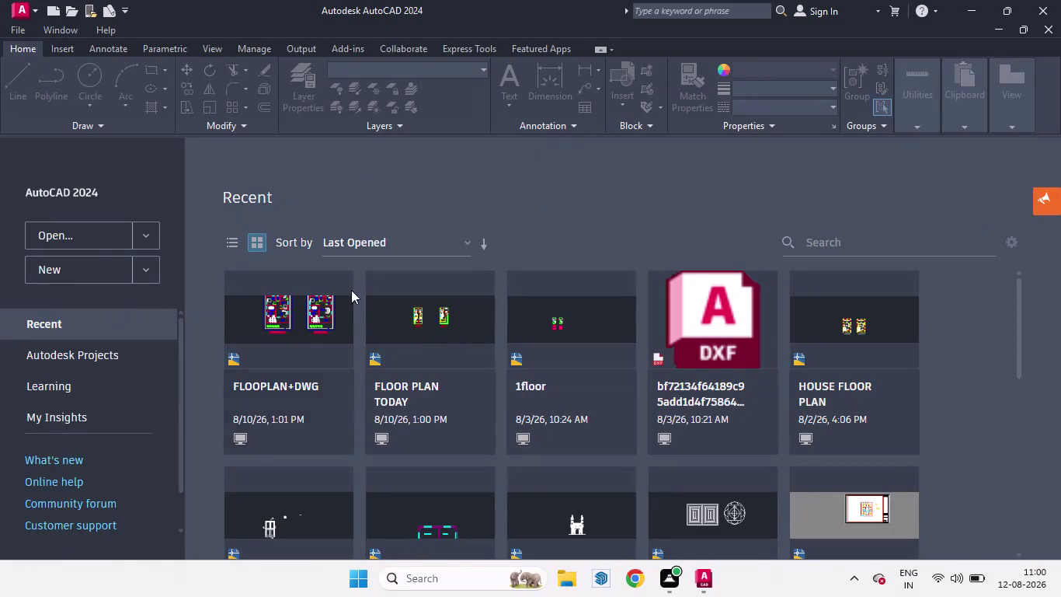
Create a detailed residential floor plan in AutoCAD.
Create a new blank drawing, Drawing1, from the AutoCAD start page.
click(98, 272)
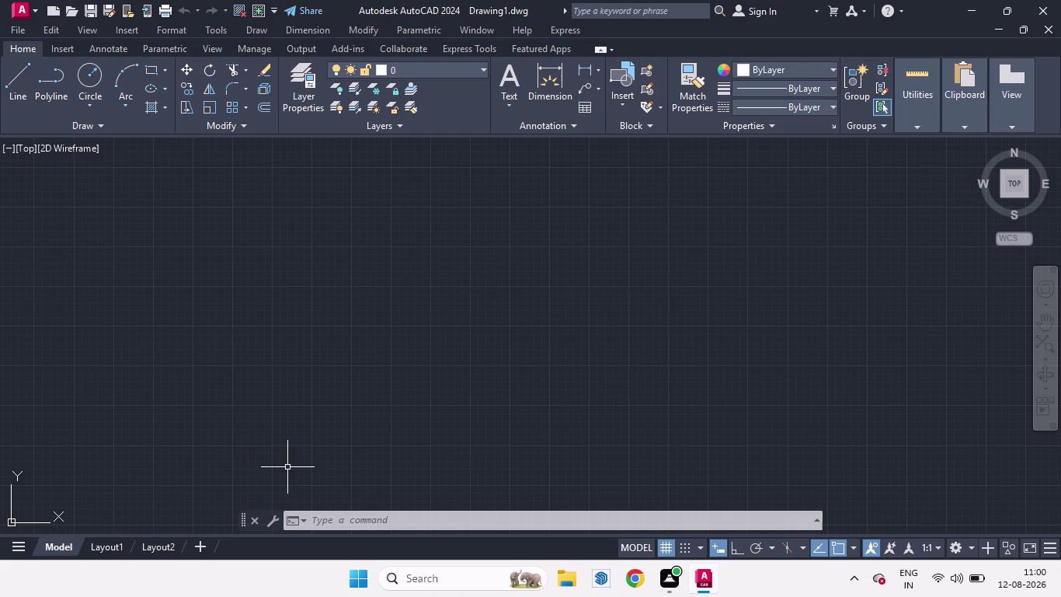
Open the Layer Properties Manager from the Home tab's Layers panel.
key(x)
key(BackSpace)
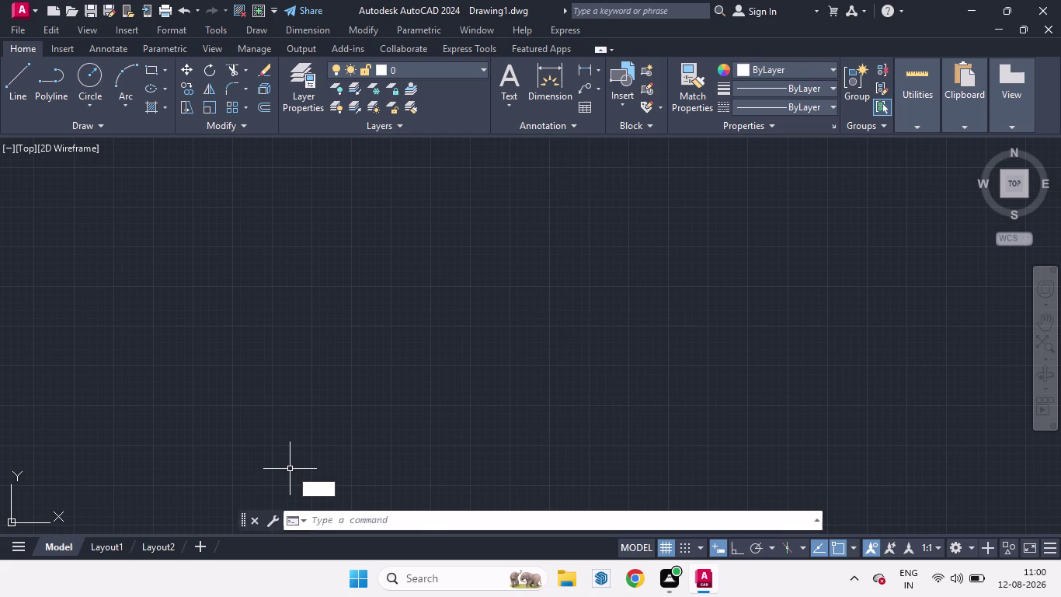
click(315, 80)
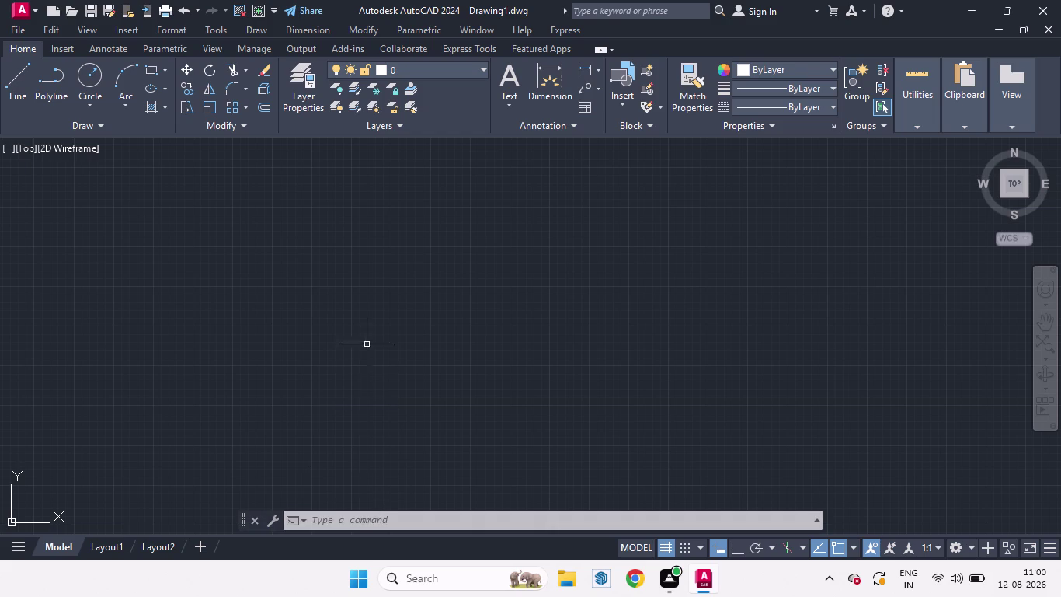
click(481, 67)
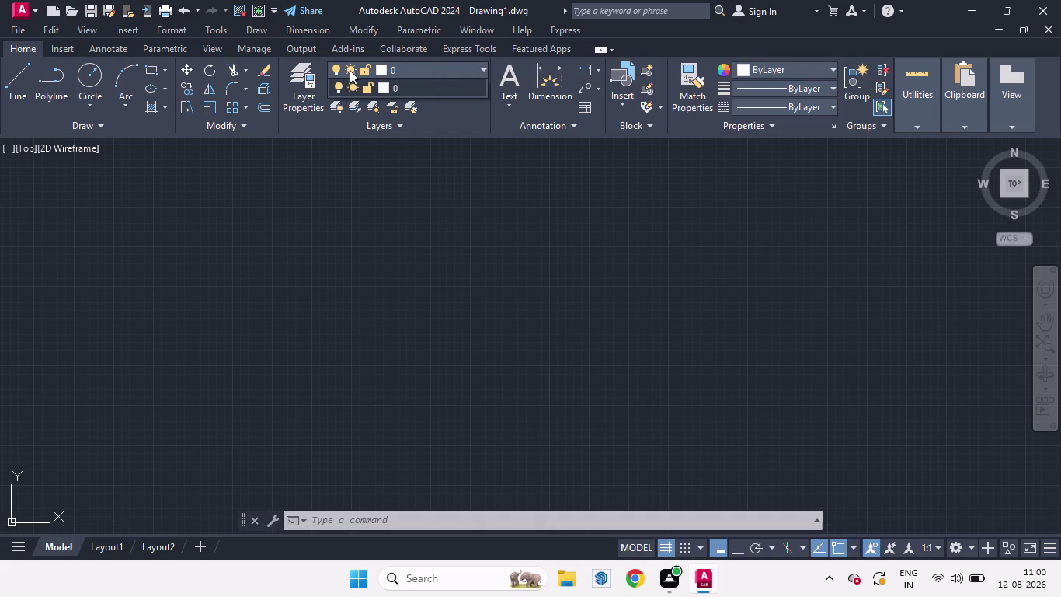
click(298, 72)
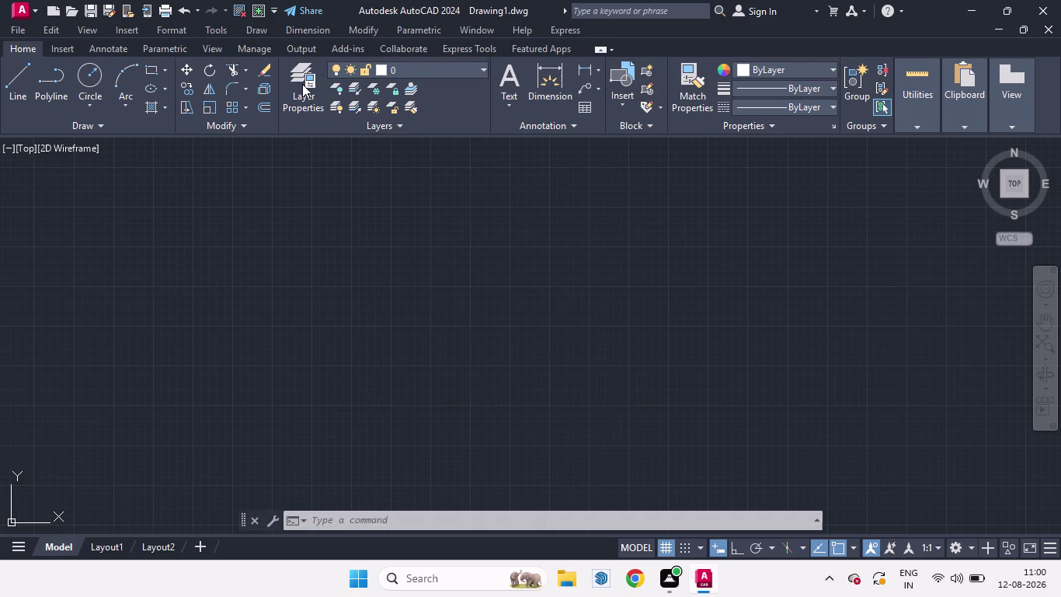
double_click(302, 79)
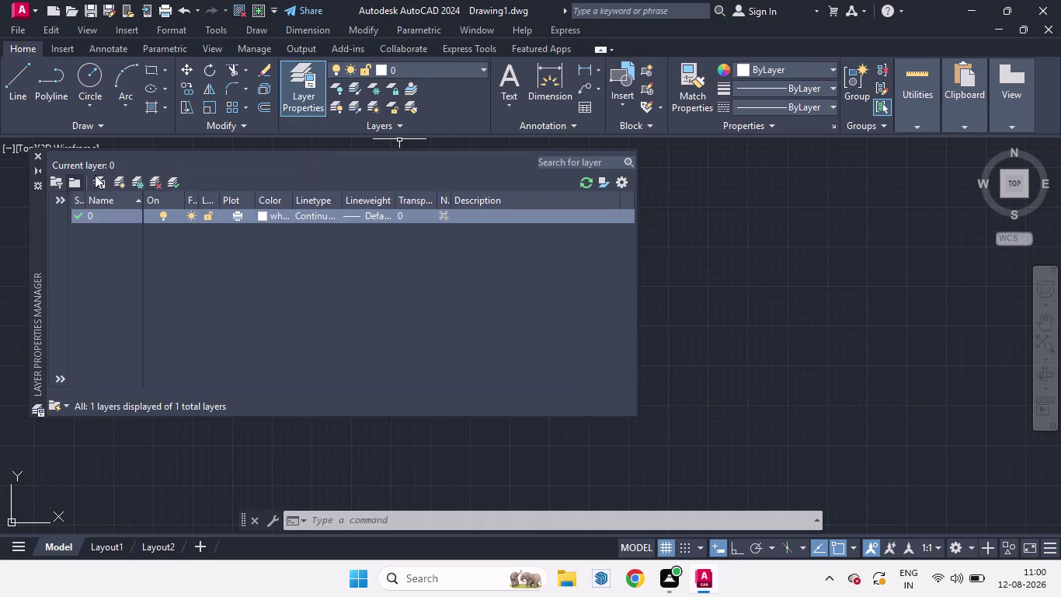
Add a layer named BED with colour 210, then add one more new layer.
click(123, 179)
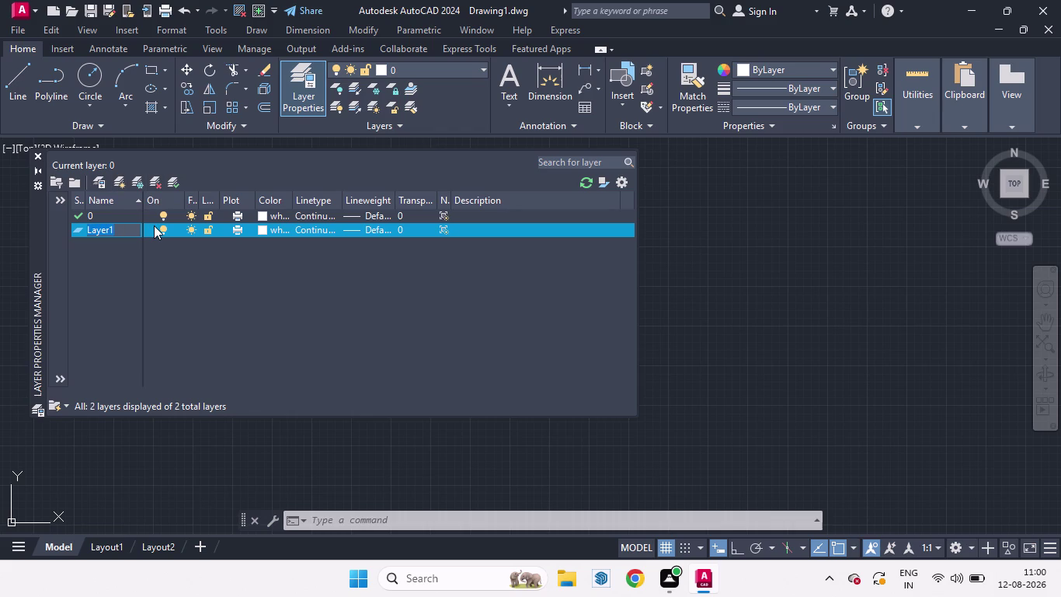
key(BackSpace)
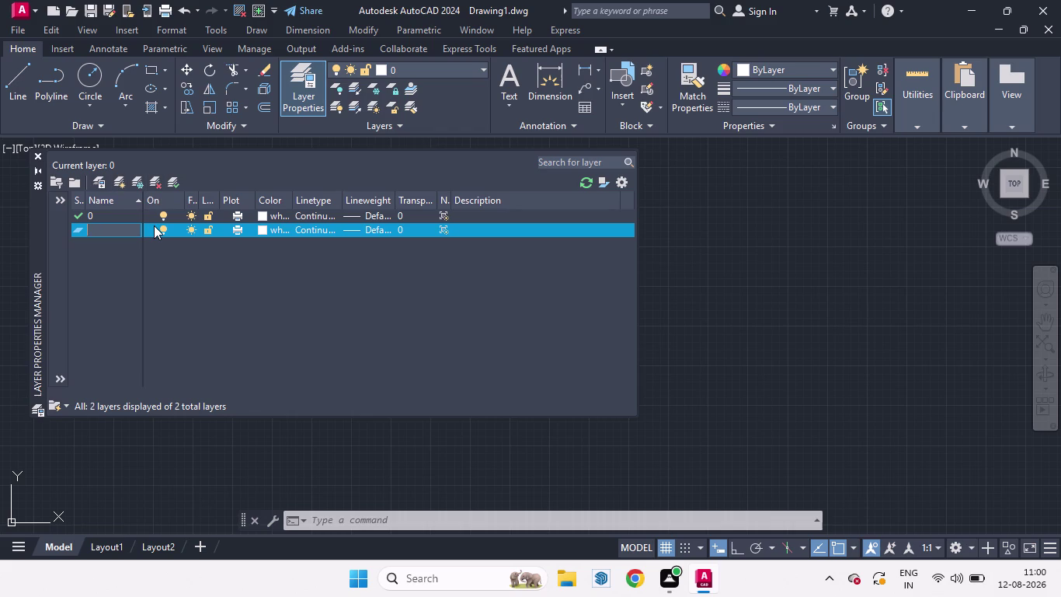
text(BE)
text(D)
key(comma)
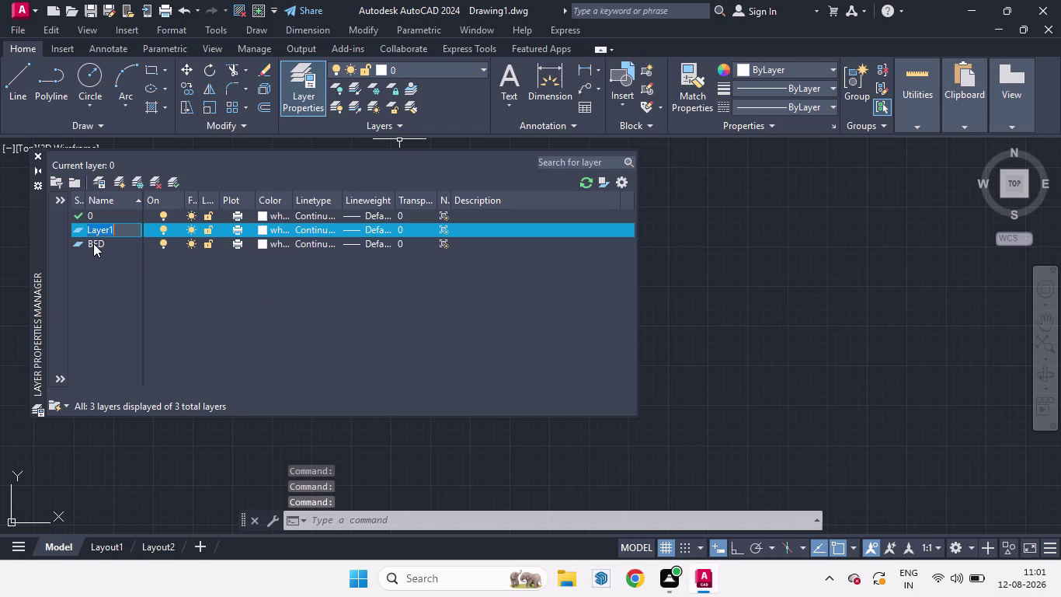
click(263, 242)
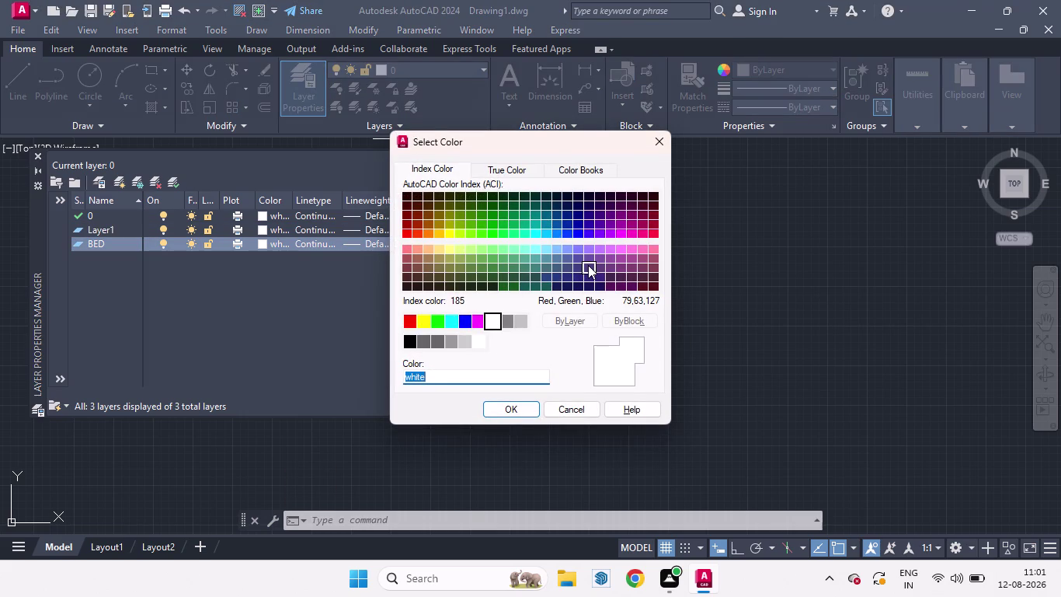
click(622, 233)
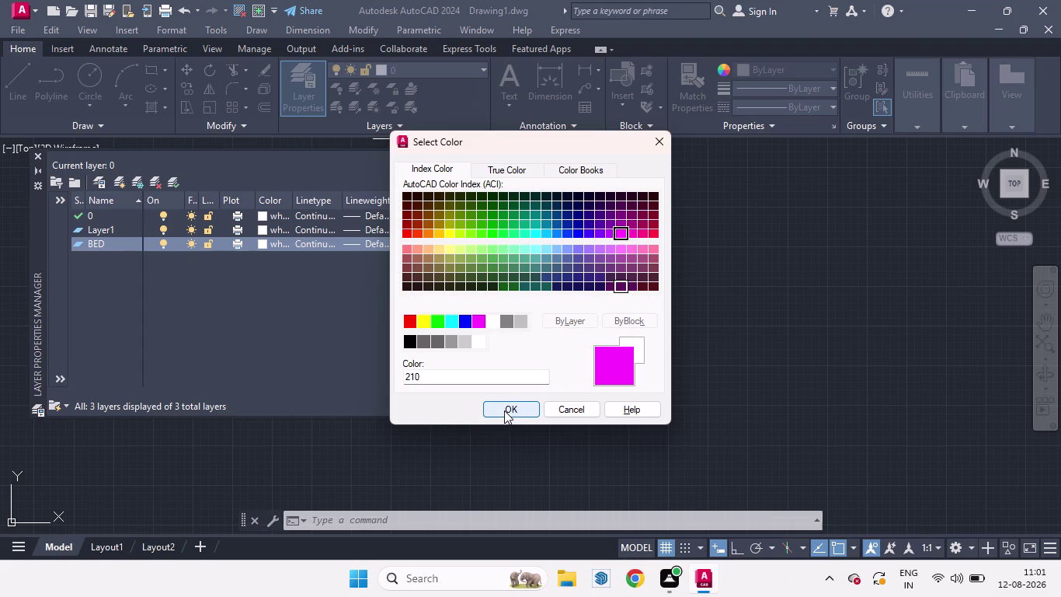
click(505, 410)
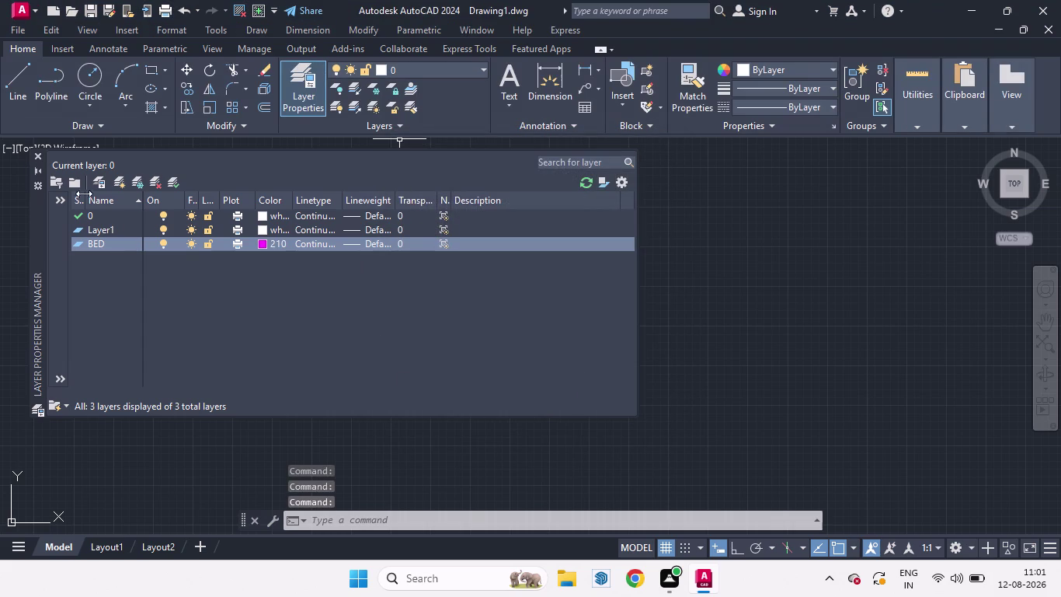
click(125, 183)
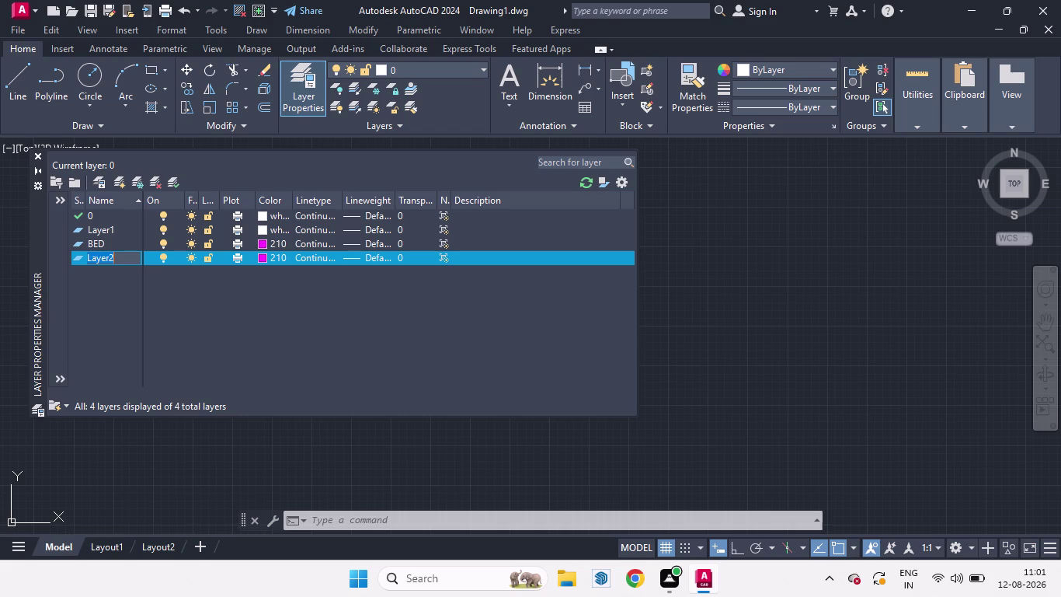
Rename the newest layer to WALLS and give it colour 21.
key(BackSpace)
text(WA)
text(L)
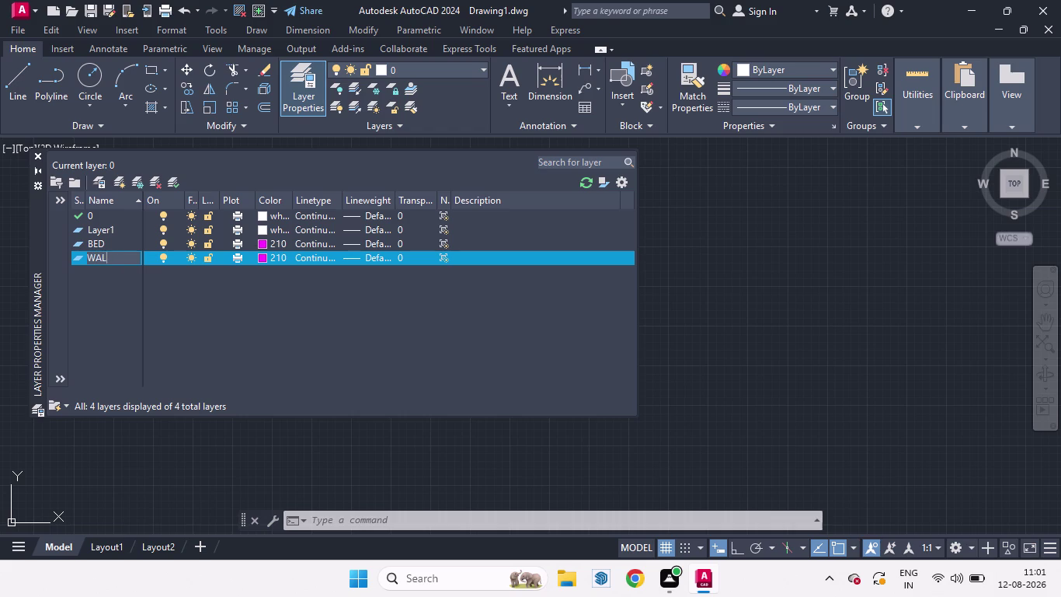
text(L)
key(s)
click(260, 256)
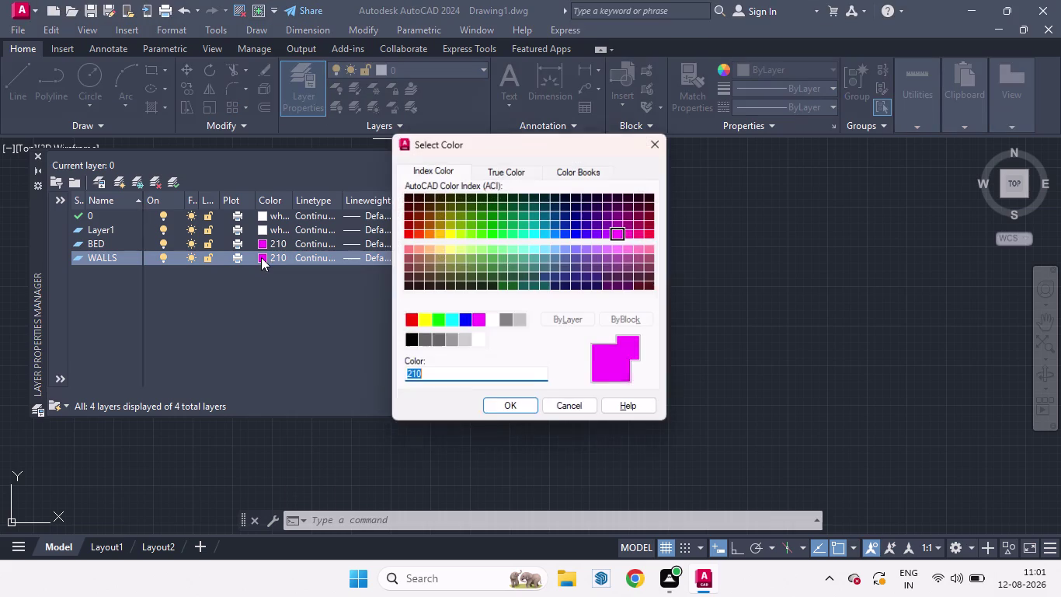
click(418, 246)
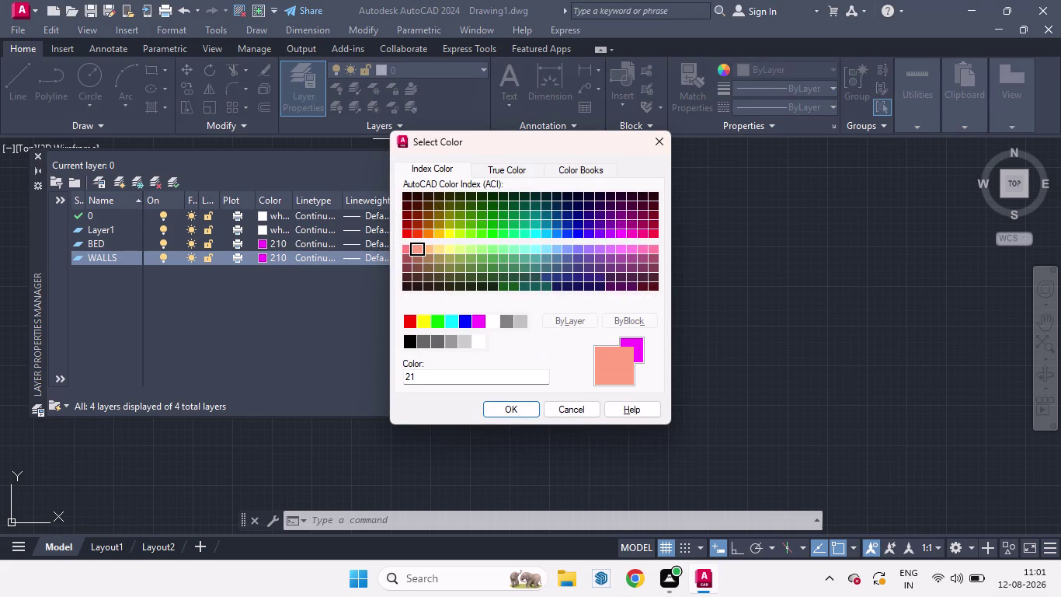
click(509, 407)
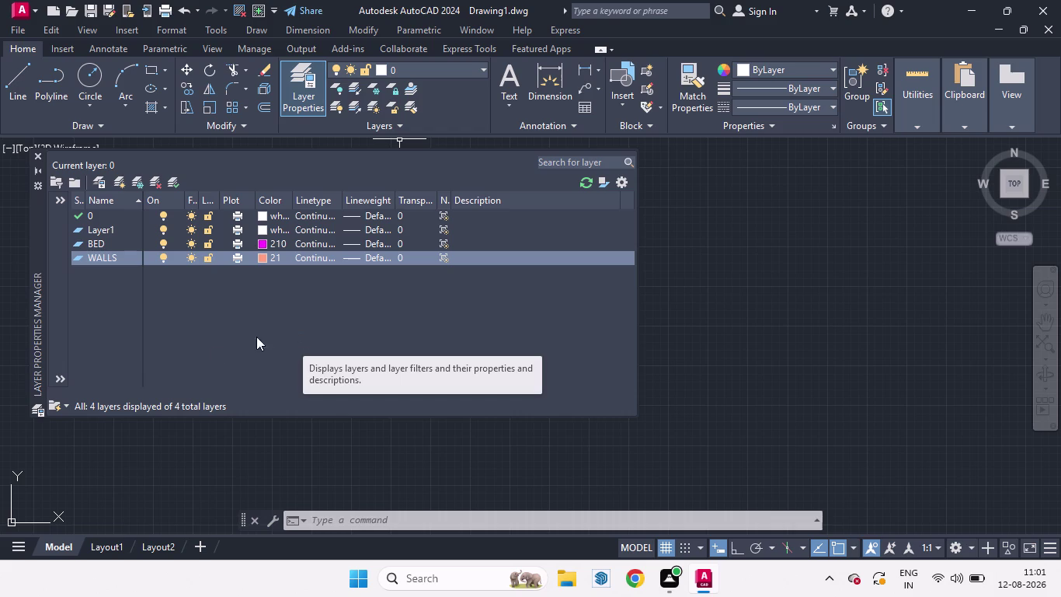
Close the layer manager and make WALLS the current layer.
click(34, 155)
click(487, 72)
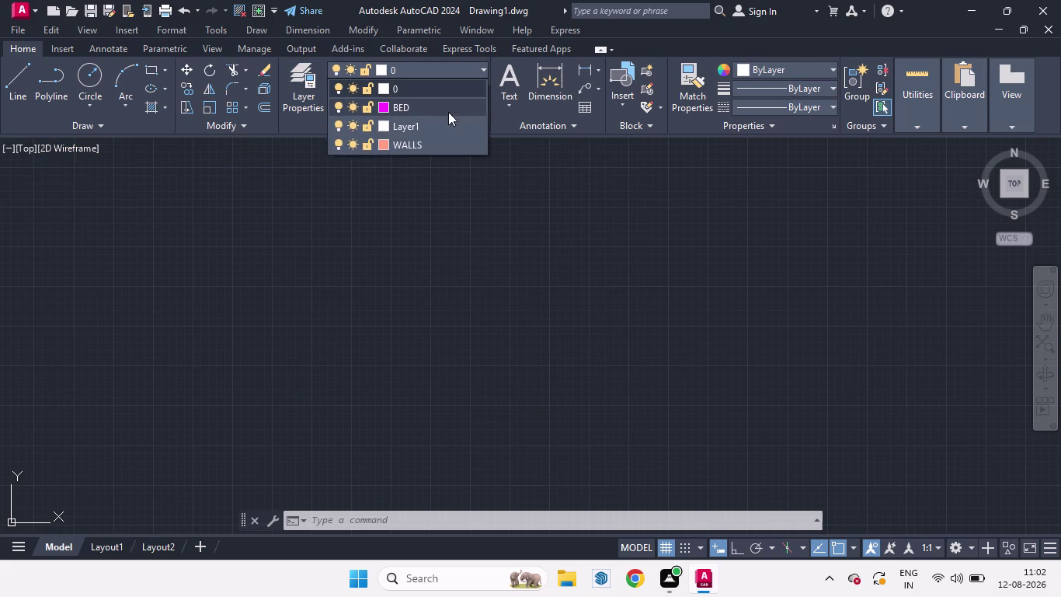
click(392, 147)
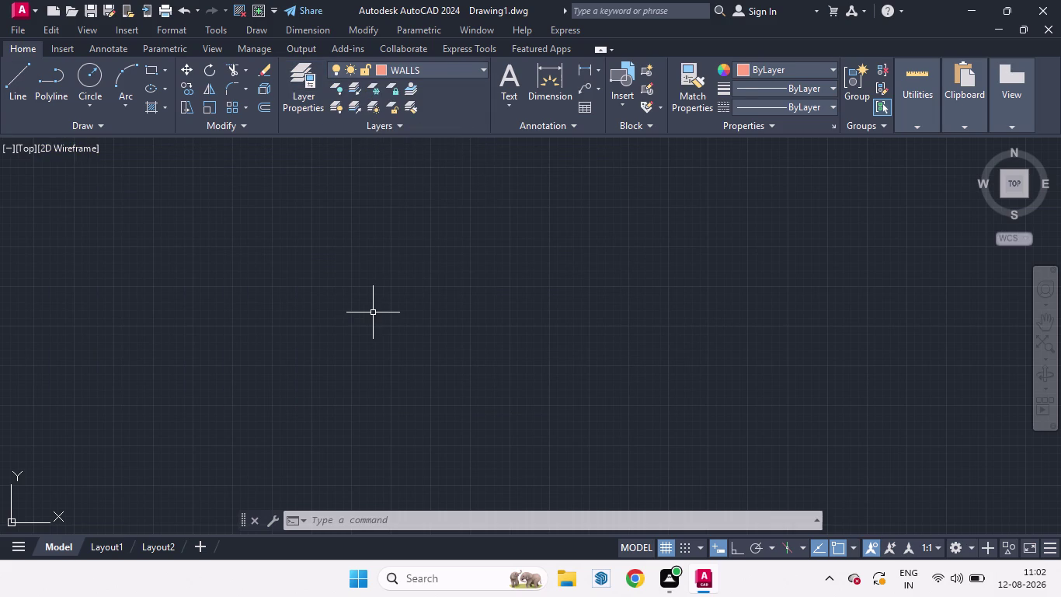
Draw a vertical construction line with XL.
text(XL)
key(Return)
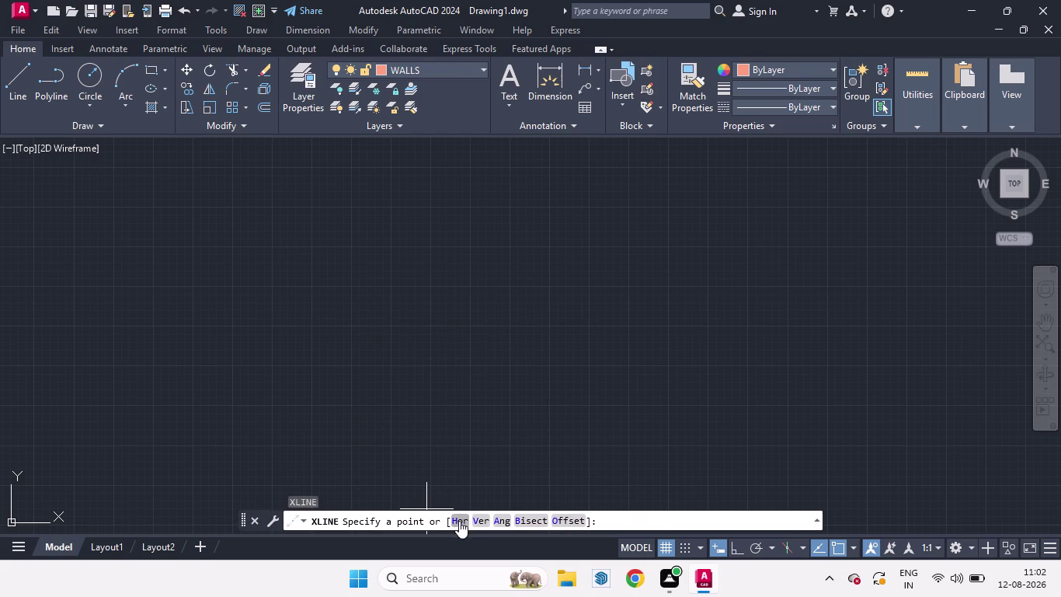
click(472, 519)
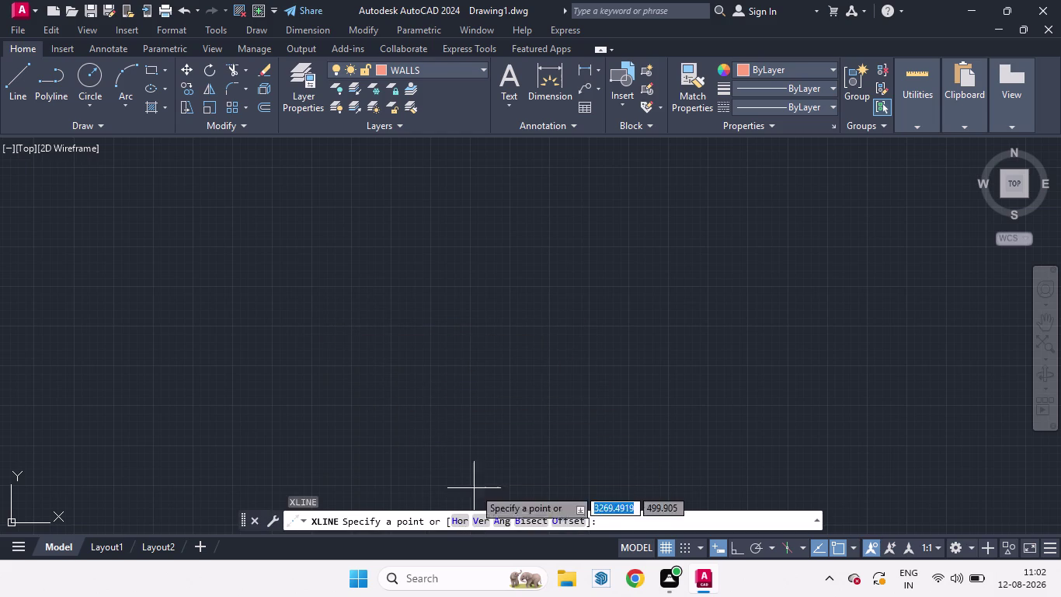
click(481, 522)
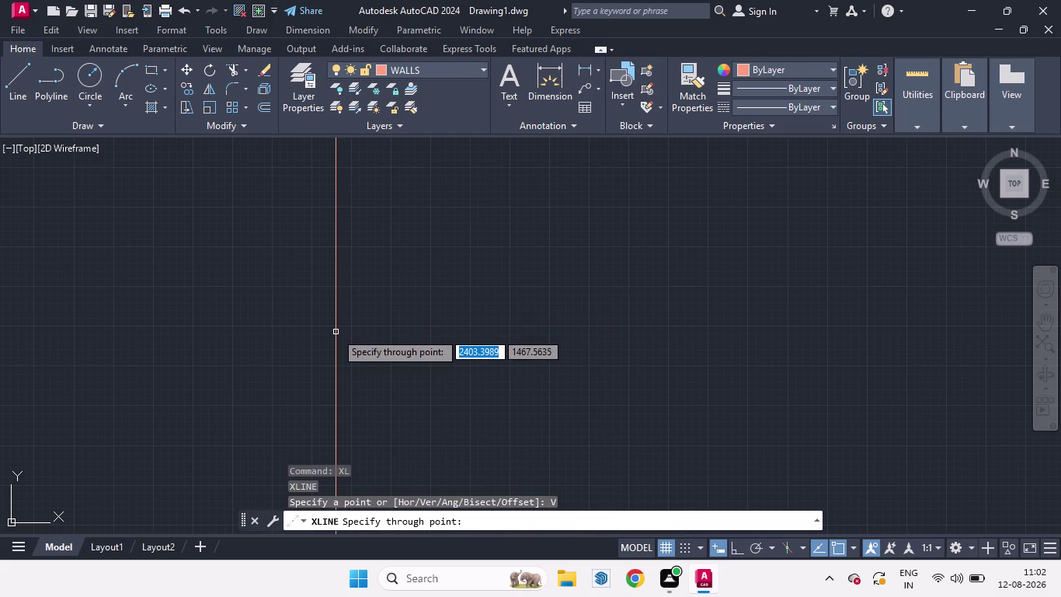
click(331, 311)
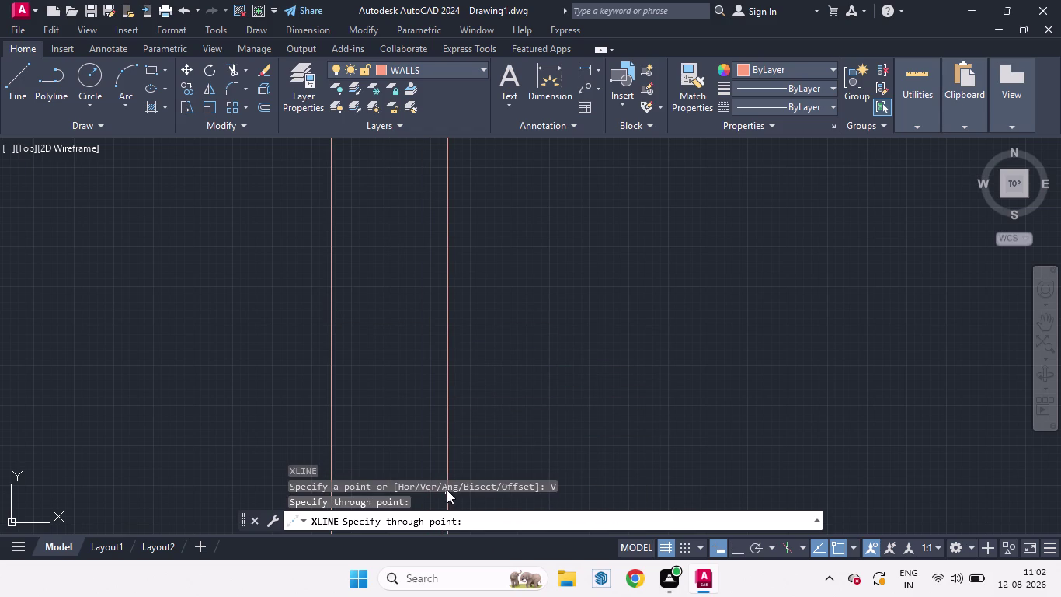
key(space)
Draw a horizontal construction line near the top, crossing the vertical one.
key(space)
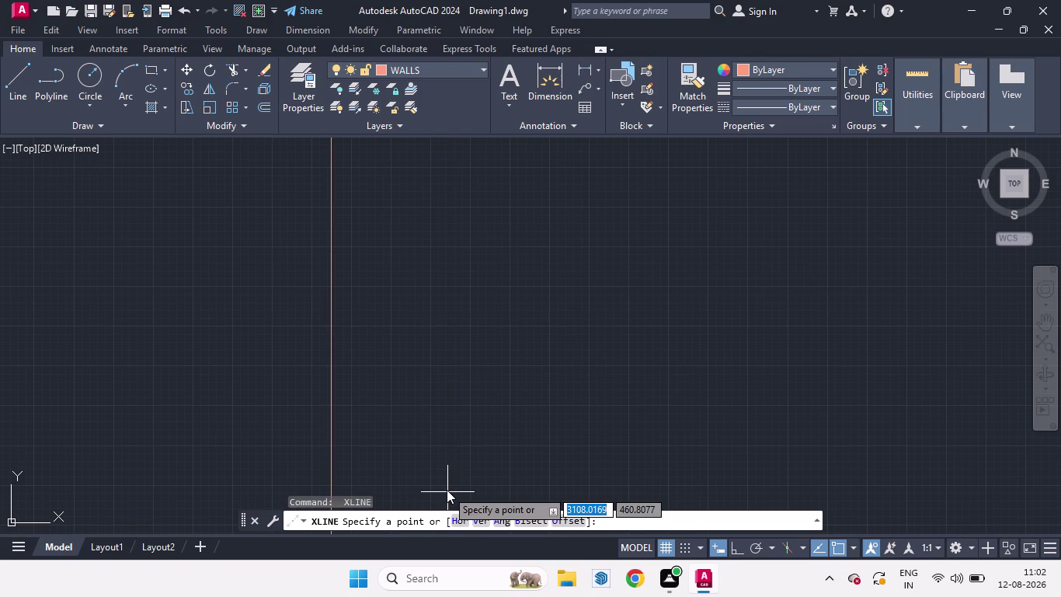
click(463, 520)
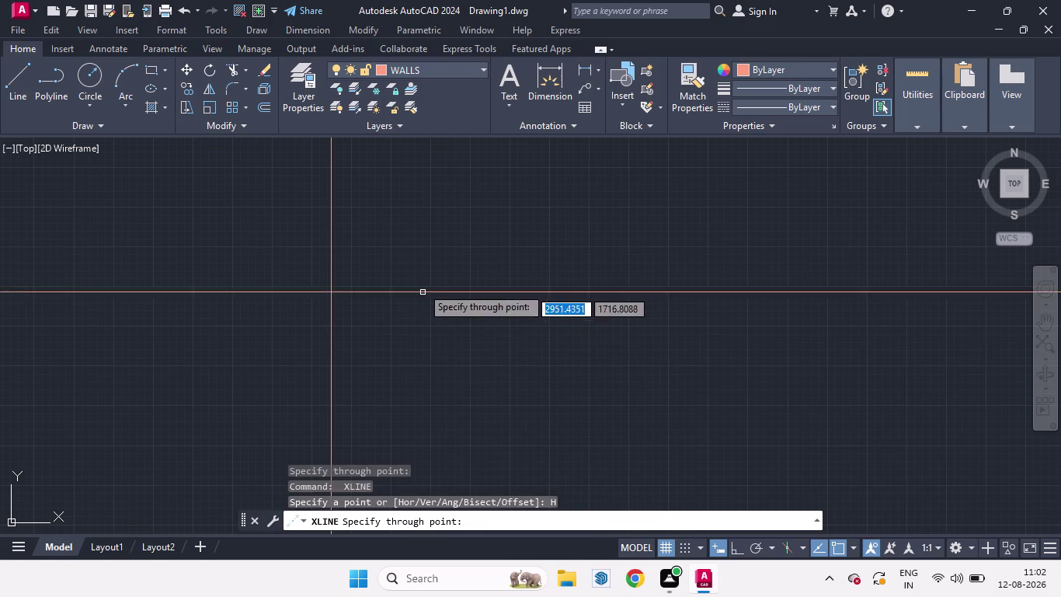
click(401, 182)
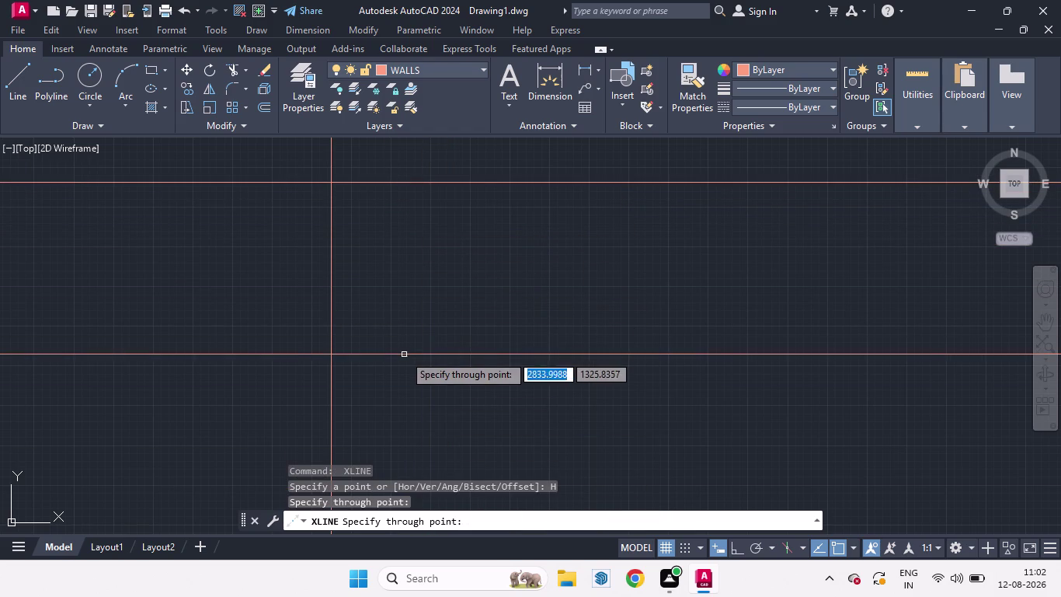
key(space)
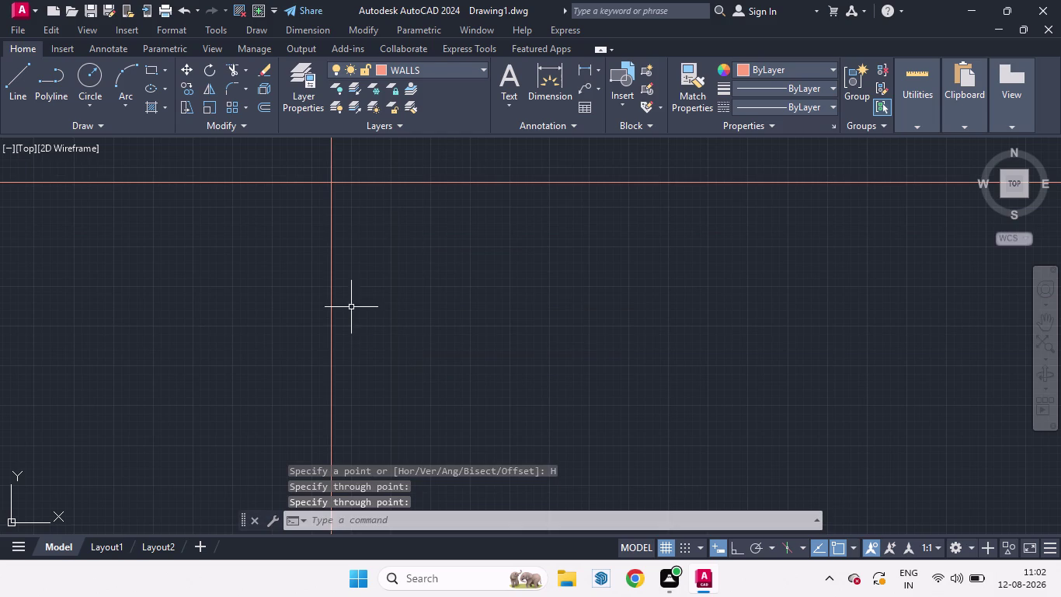
text(TR)
key(Return)
Trim the construction line ends to leave a single top-left corner.
key(Return)
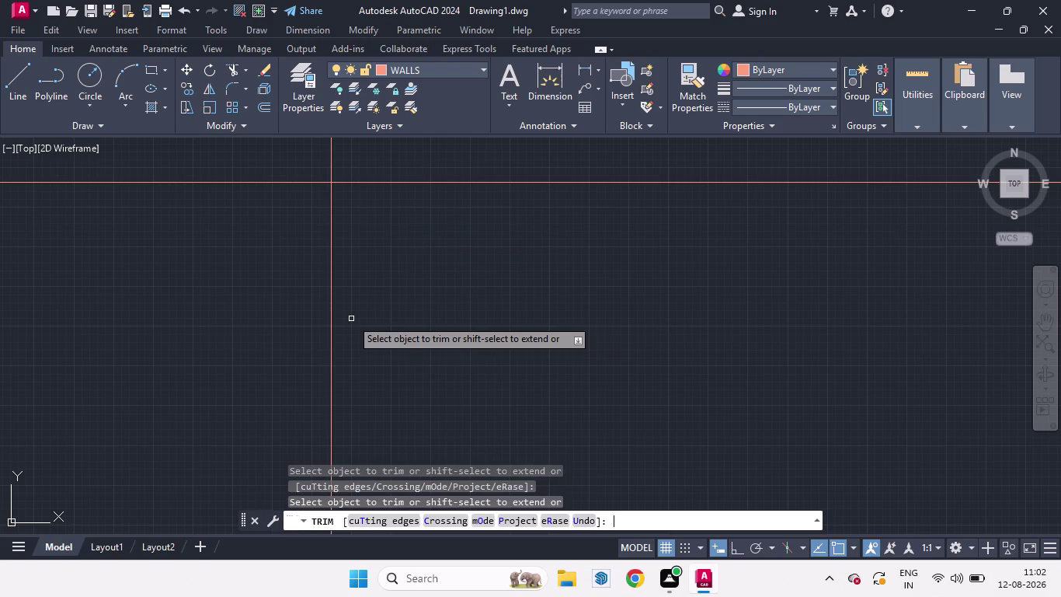
drag(352, 146, 254, 255)
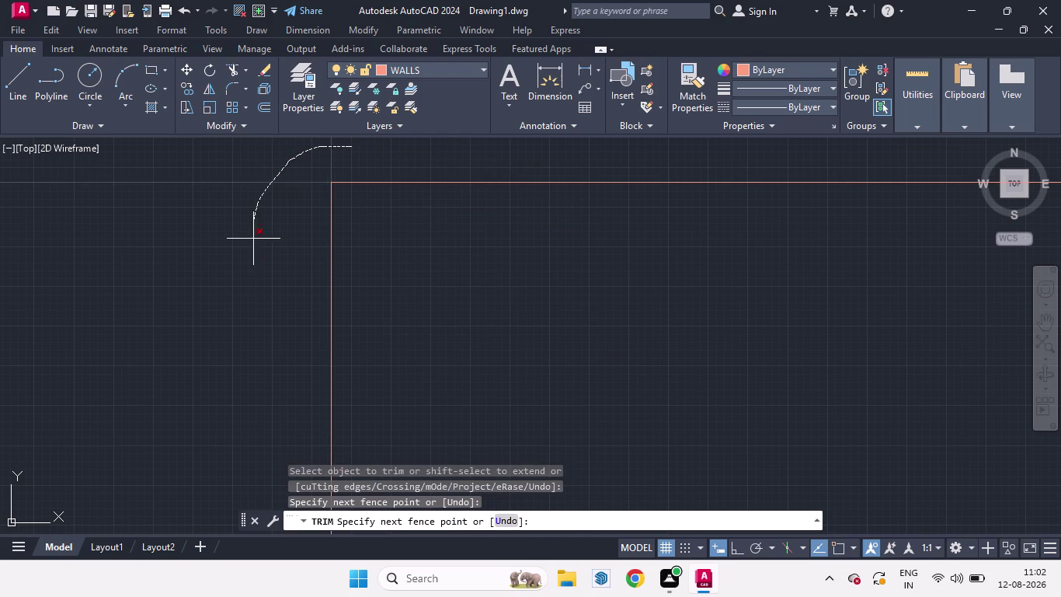
drag(253, 256, 257, 271)
key(space)
Cancel a 9-unit offset and open the Drawing Units dialog with UN.
key(o)
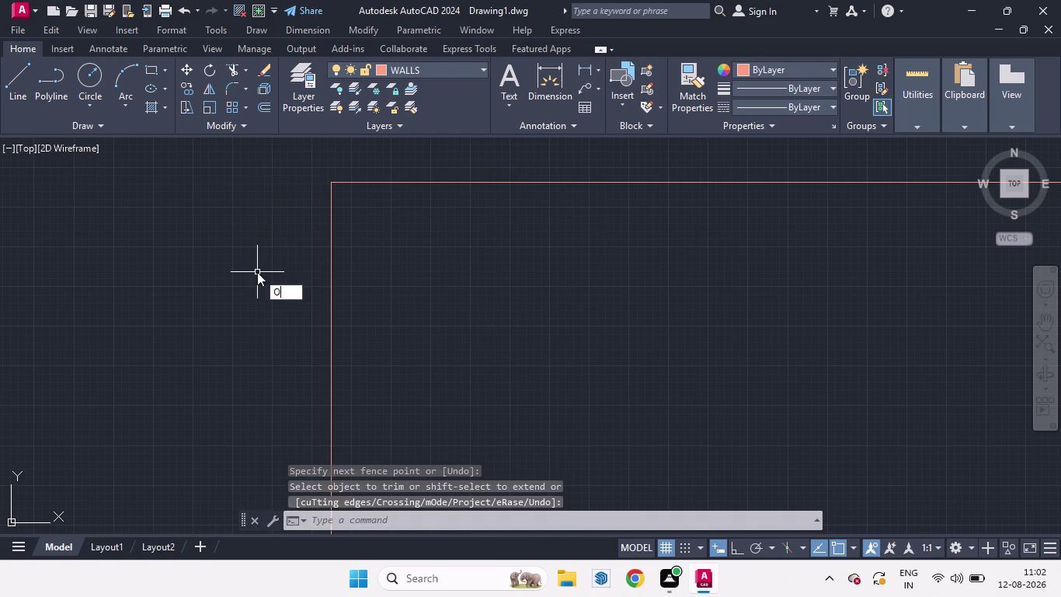
key(Return)
key(9)
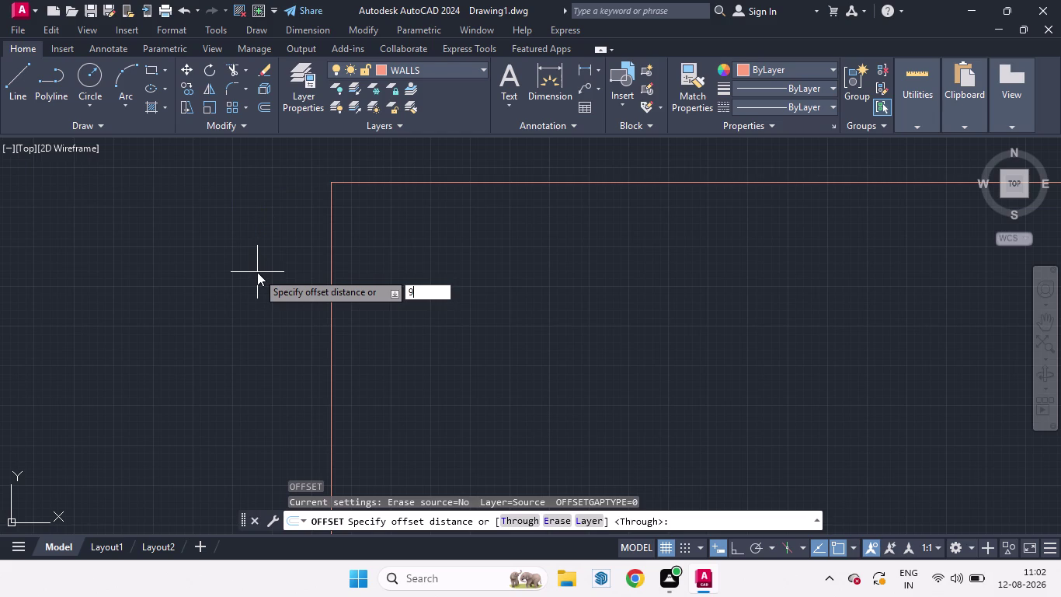
key(space)
key(Escape)
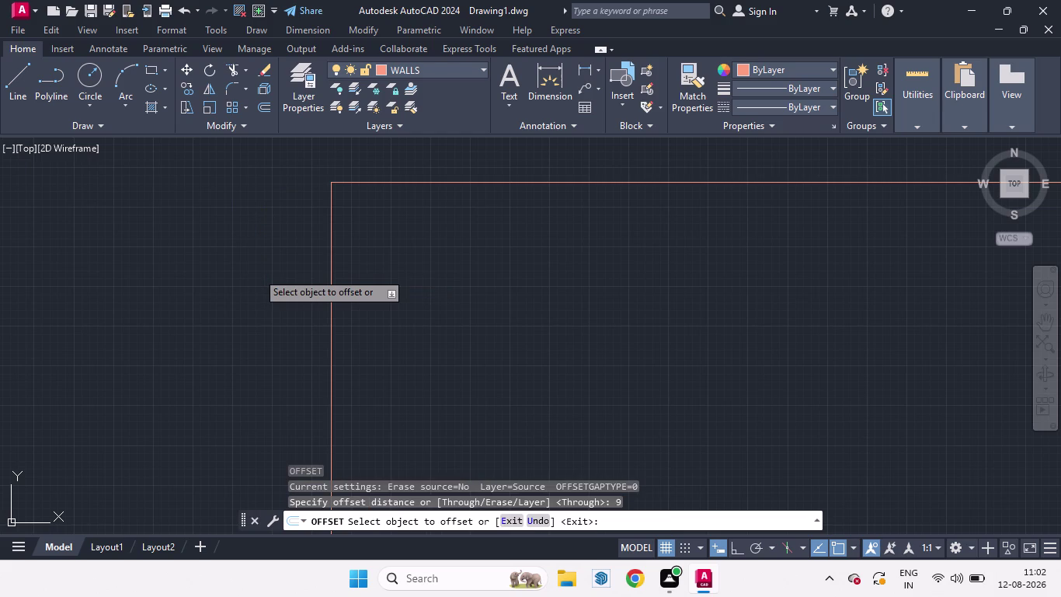
text(UN)
key(Return)
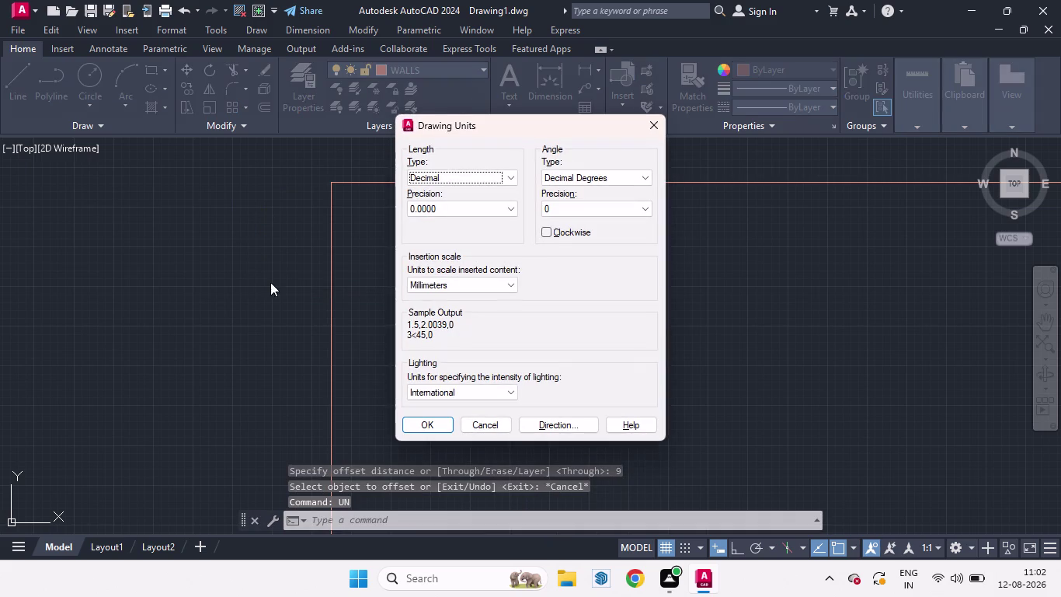
Set units to Engineering, precision 0'-0.0", and insertion scale to Inches.
click(506, 182)
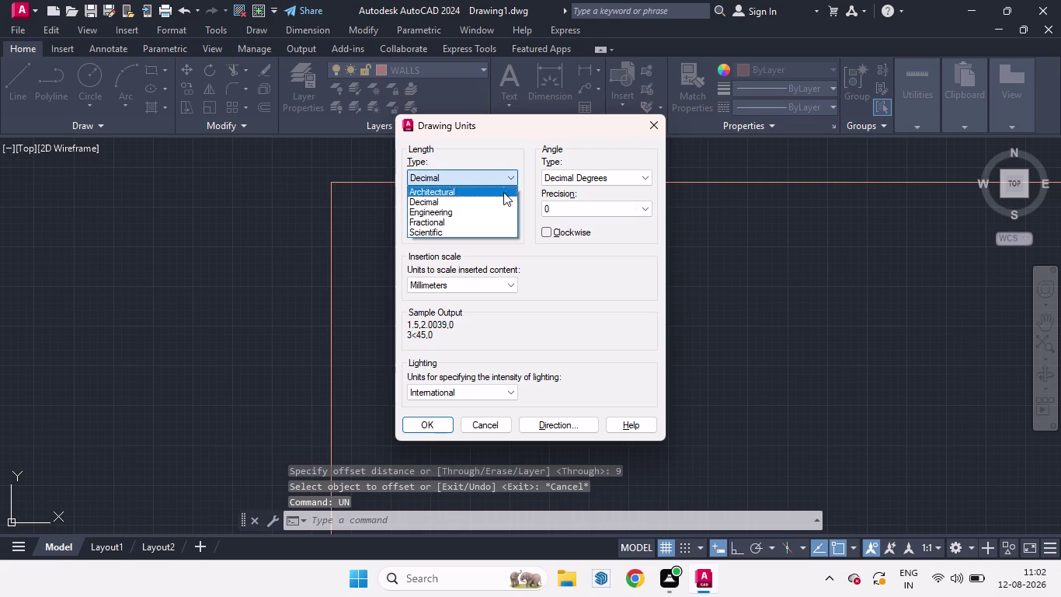
click(453, 209)
click(507, 211)
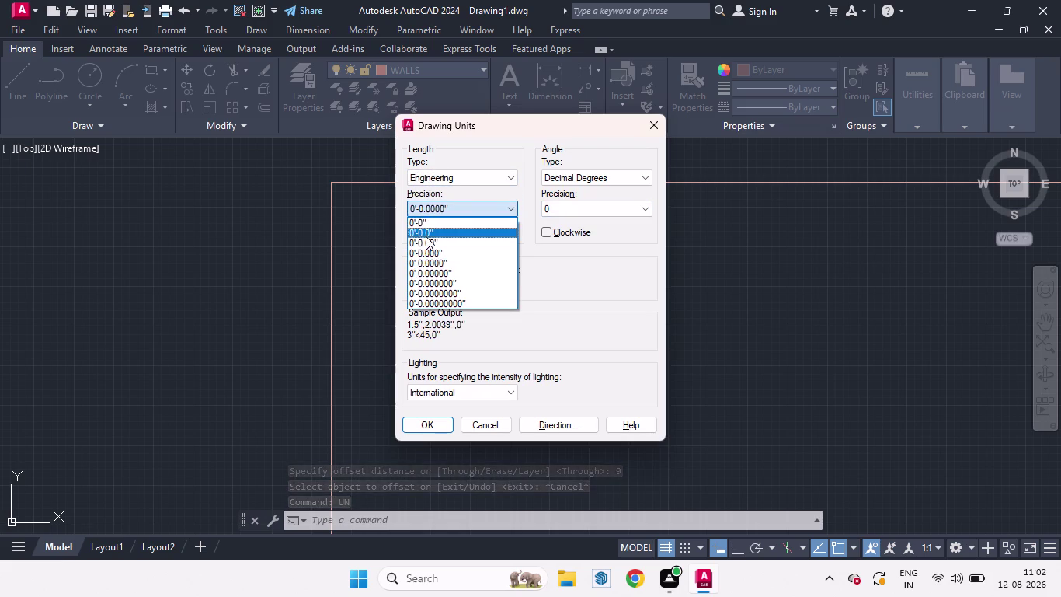
click(426, 236)
click(427, 424)
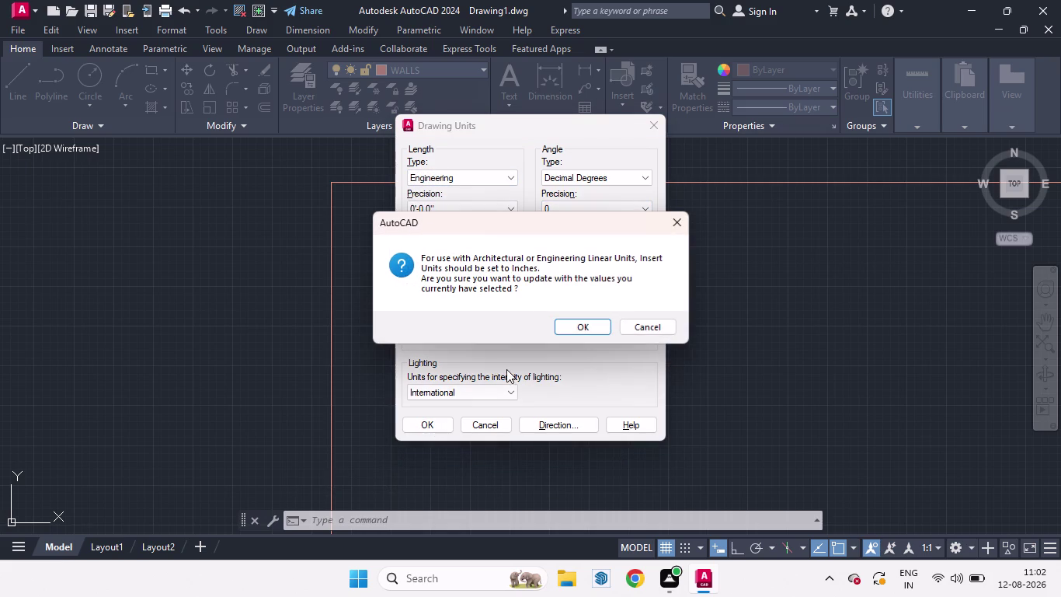
click(679, 221)
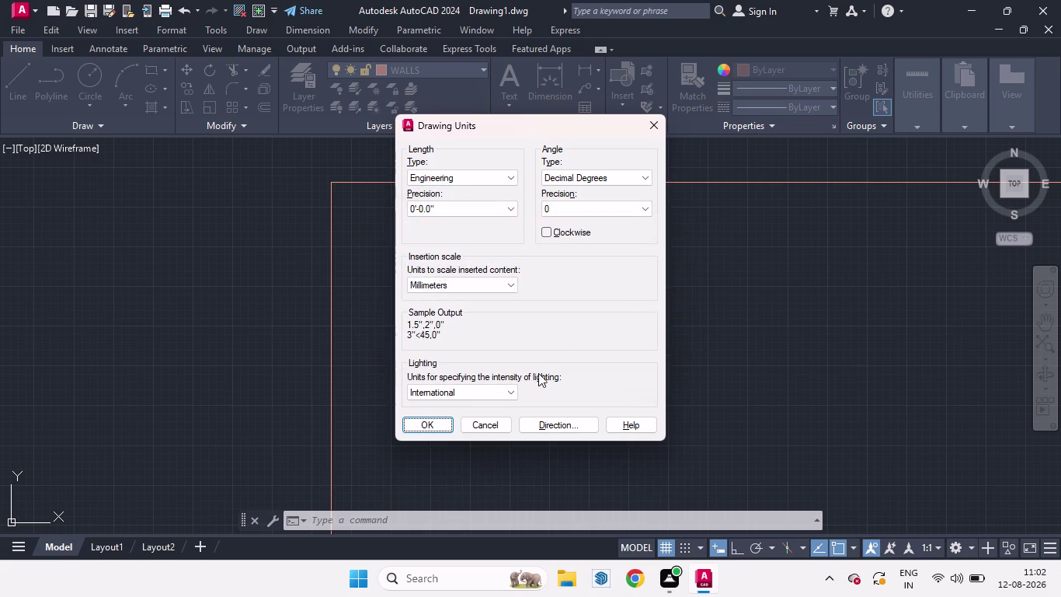
click(507, 284)
click(442, 312)
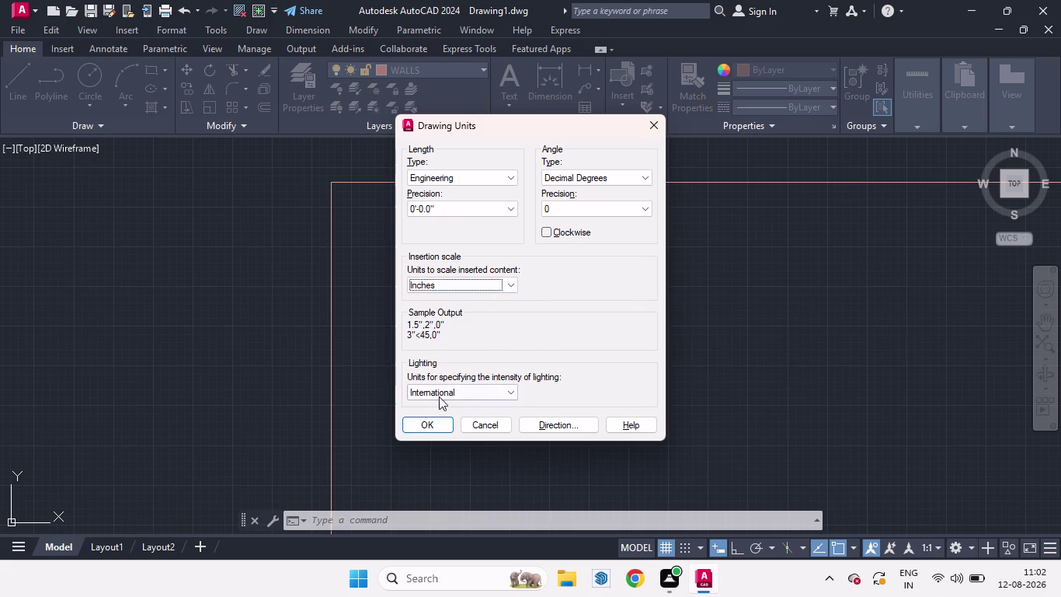
click(435, 426)
key(d)
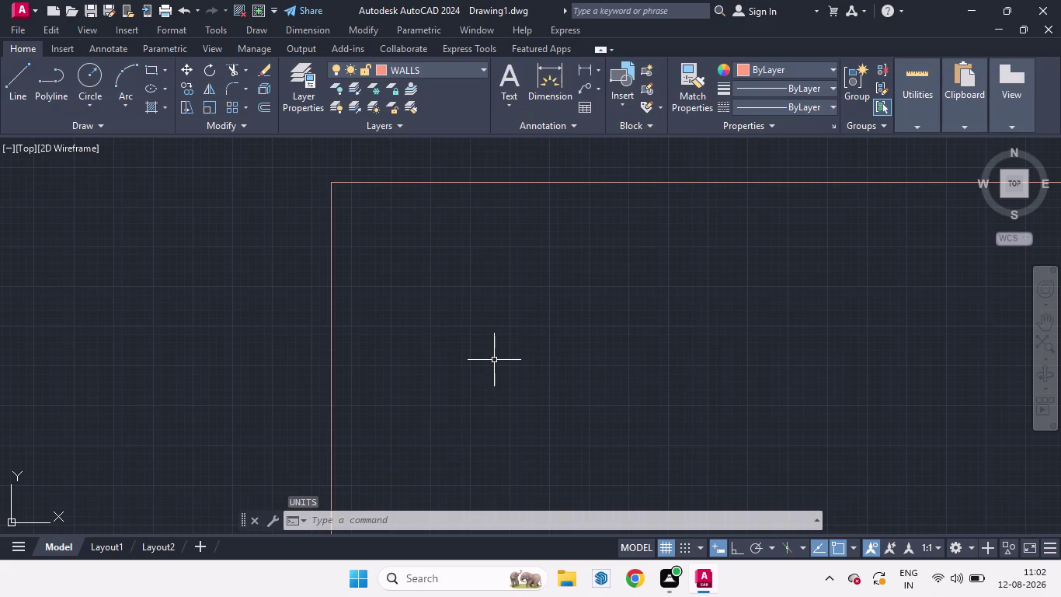
key(Return)
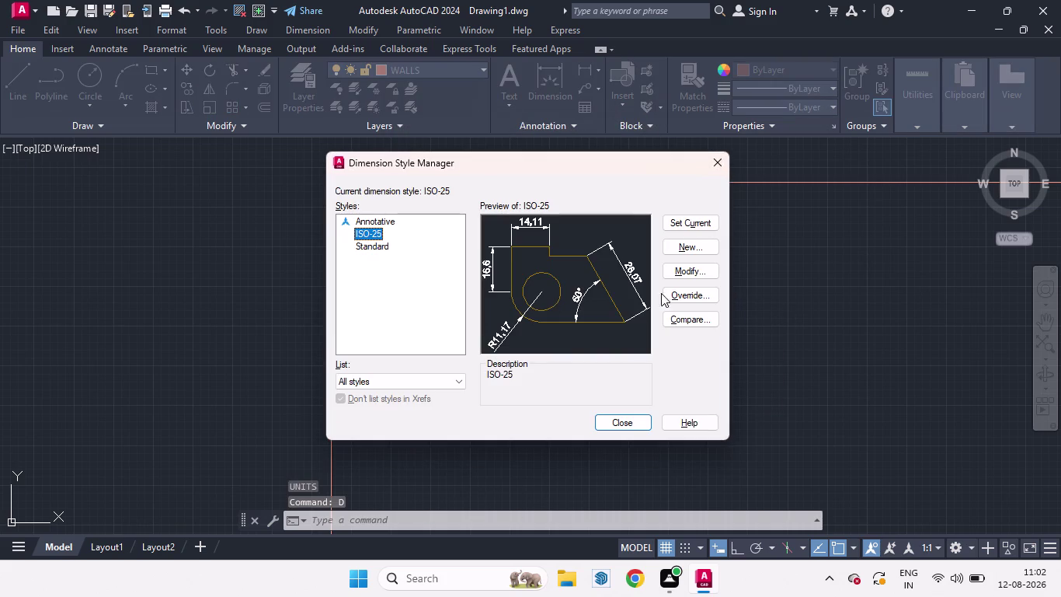
Change ISO-25 to Engineering units with 0'-0.0" precision and make it current.
click(704, 267)
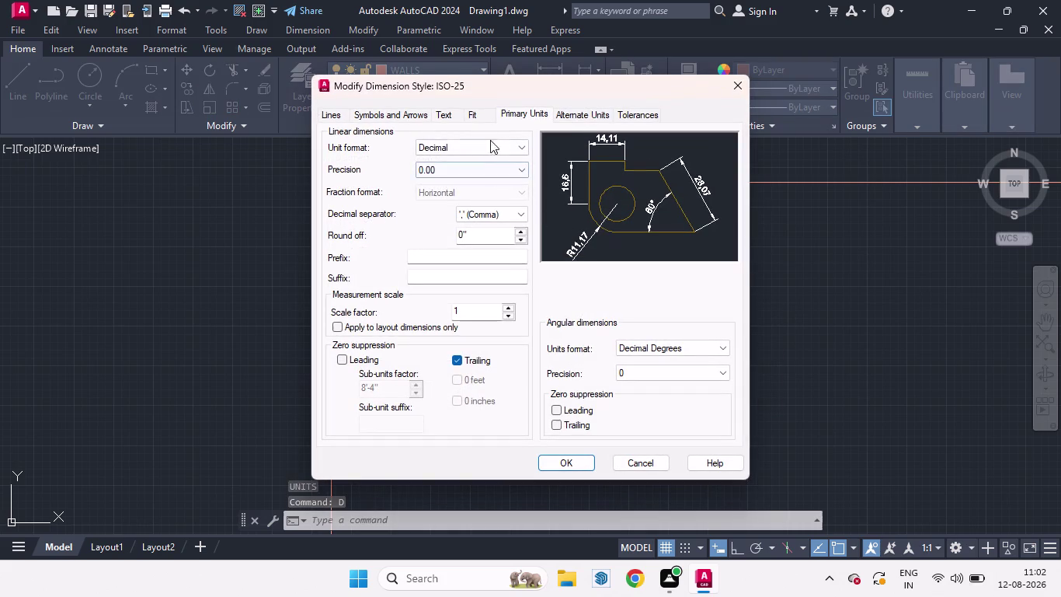
click(514, 148)
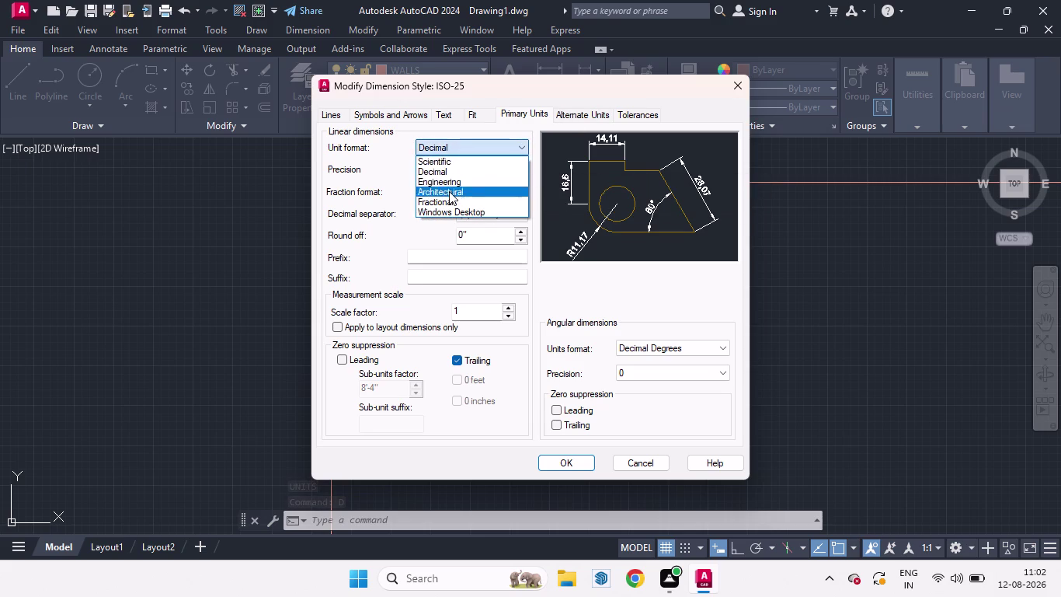
click(444, 179)
click(522, 162)
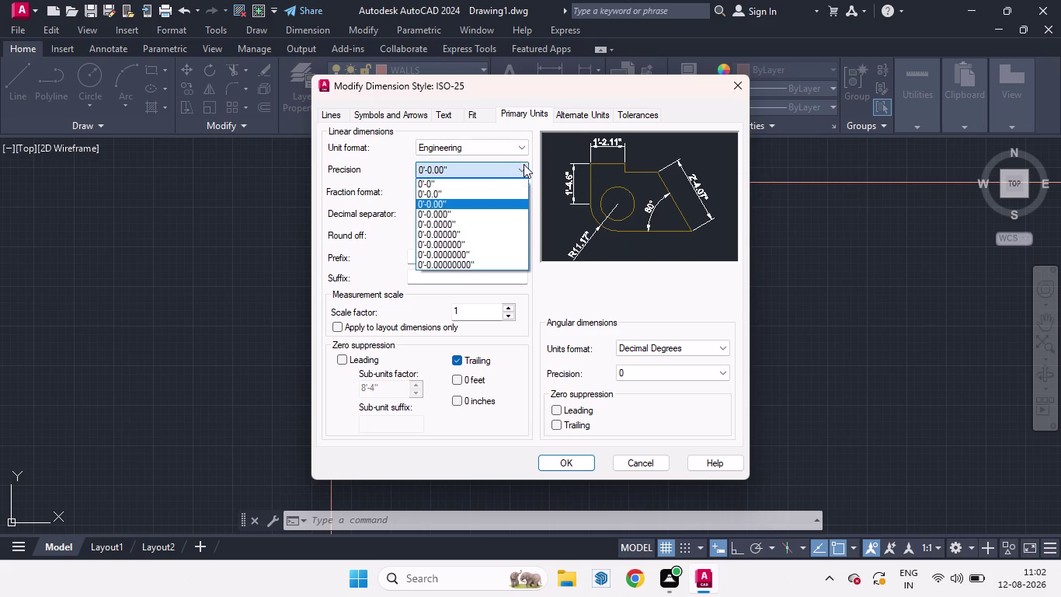
click(437, 192)
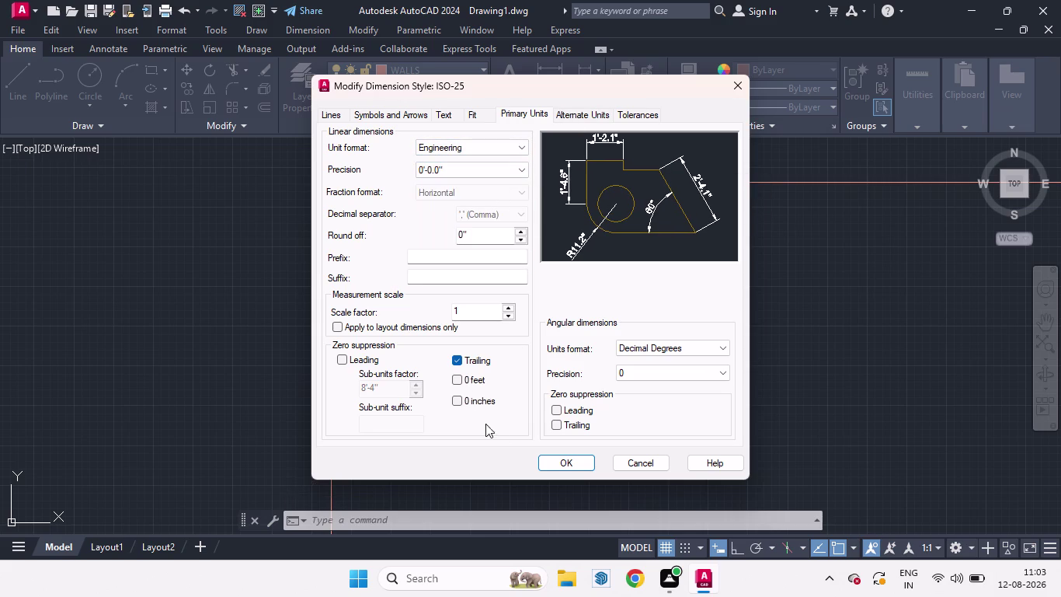
click(446, 111)
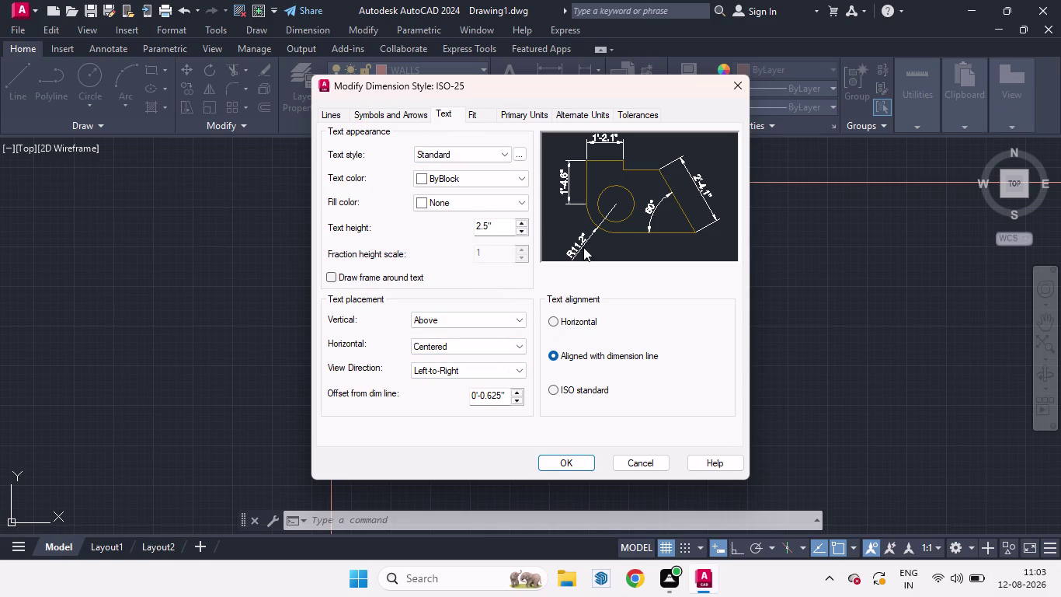
click(574, 454)
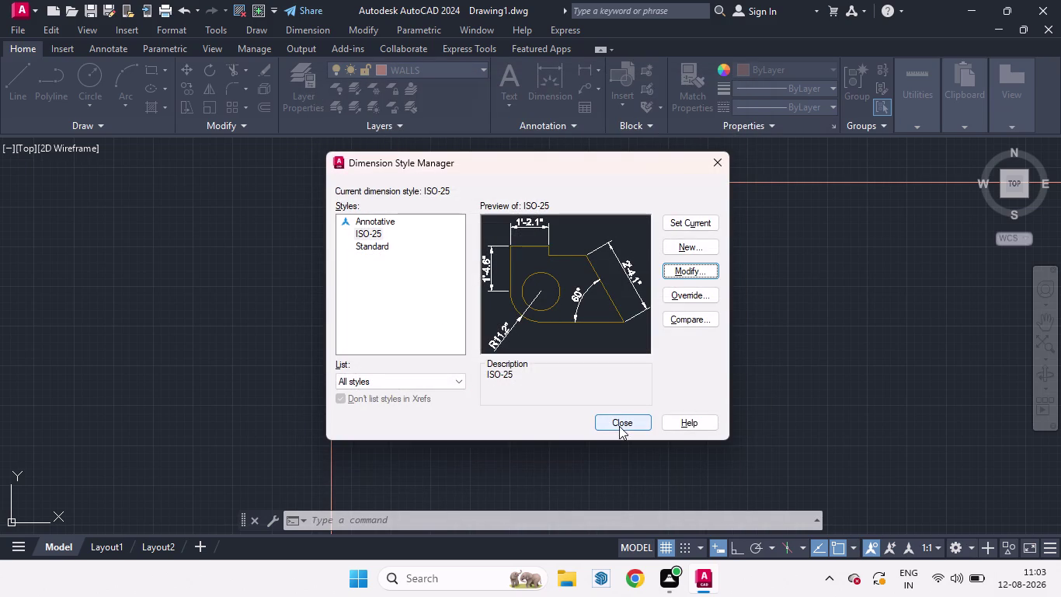
click(677, 223)
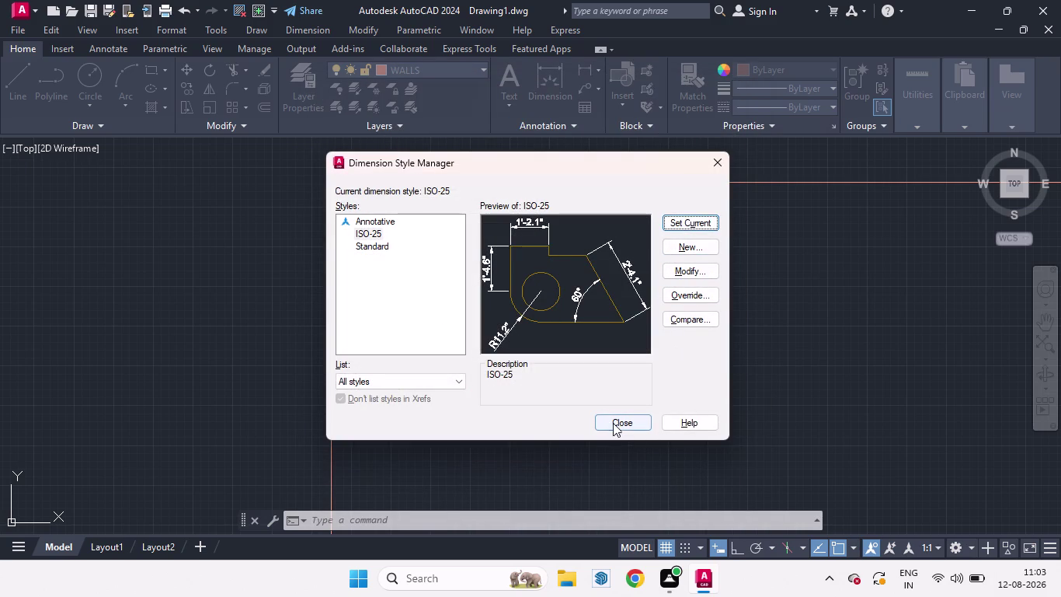
click(617, 422)
Offset the left and top wall lines by 9 inches to form double-line walls.
key(o)
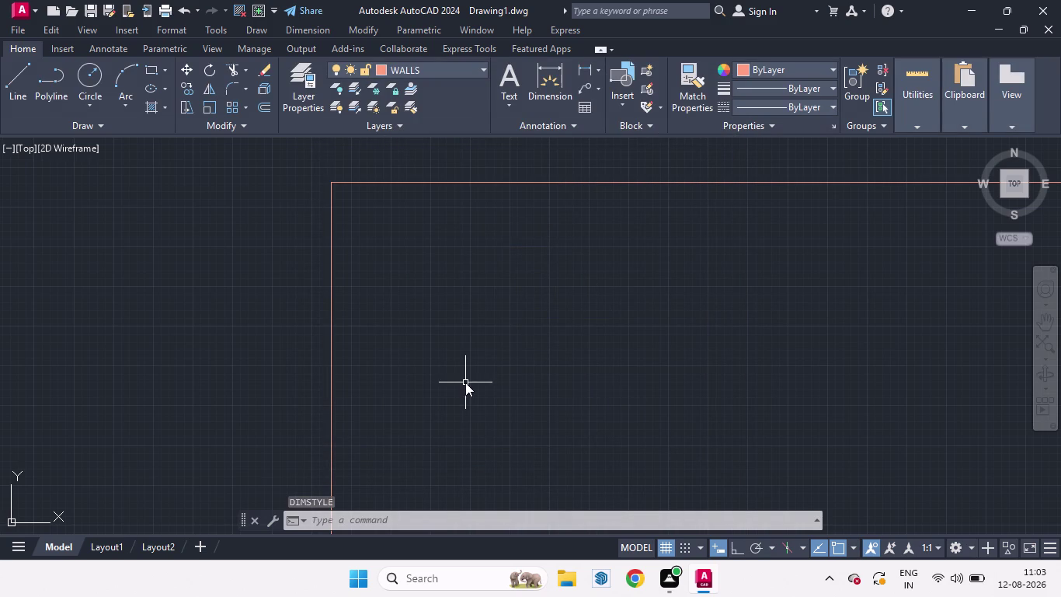
key(Return)
key(9)
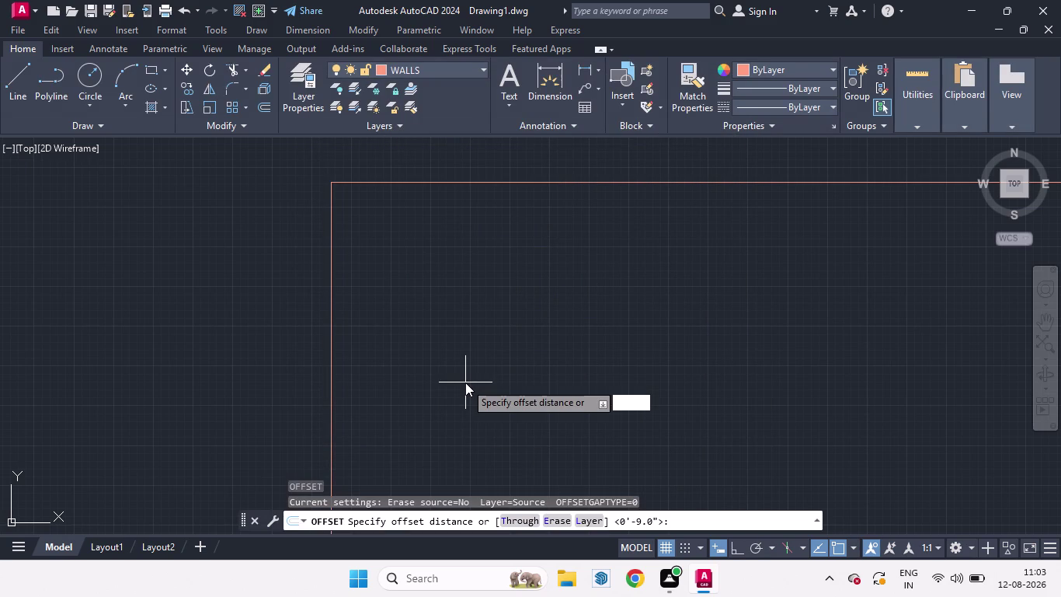
key(Return)
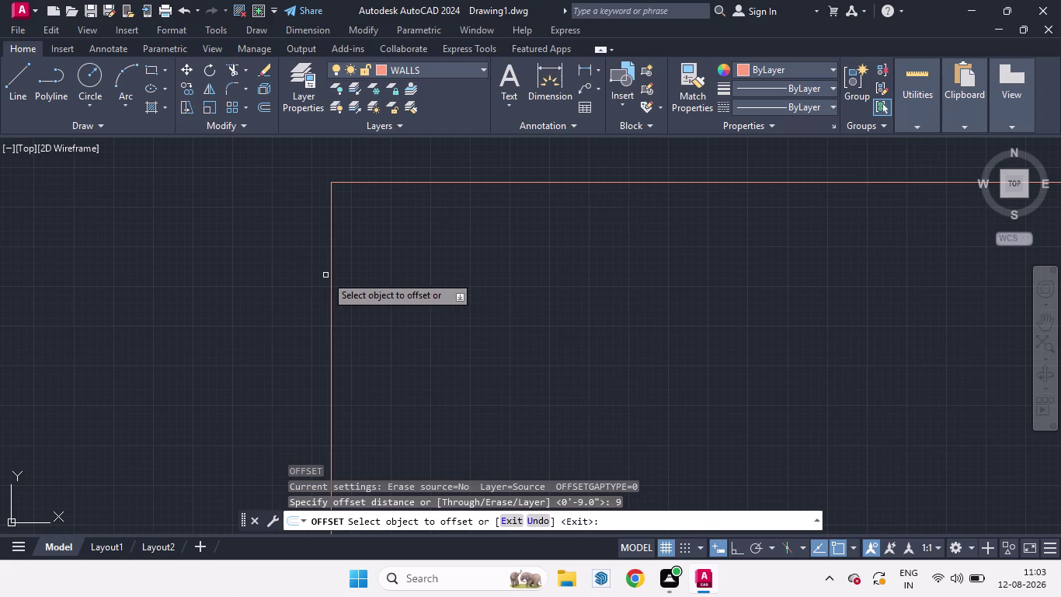
drag(331, 279, 360, 284)
click(360, 285)
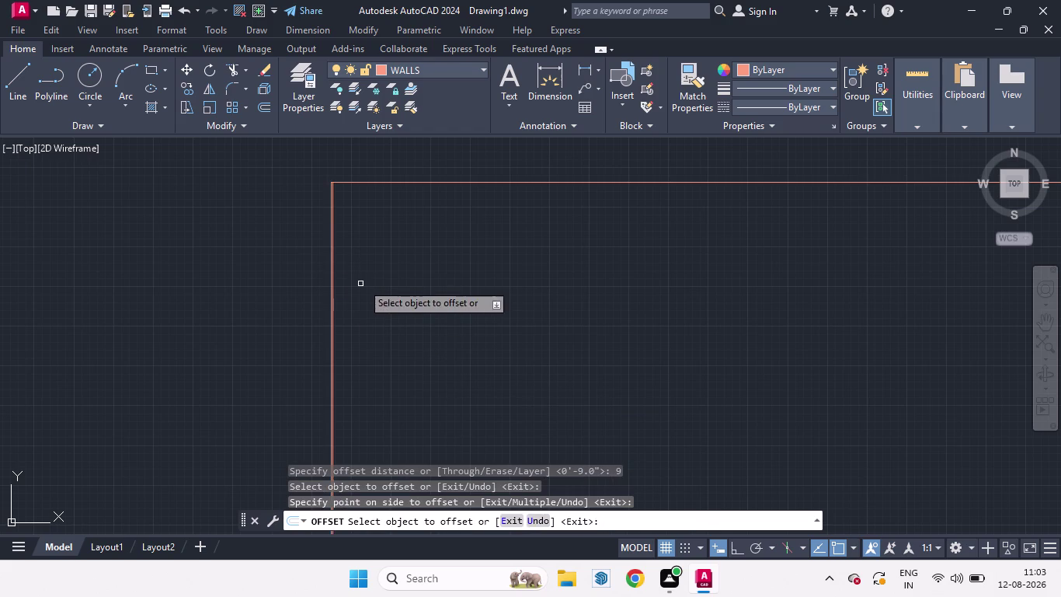
drag(364, 182, 362, 219)
click(362, 219)
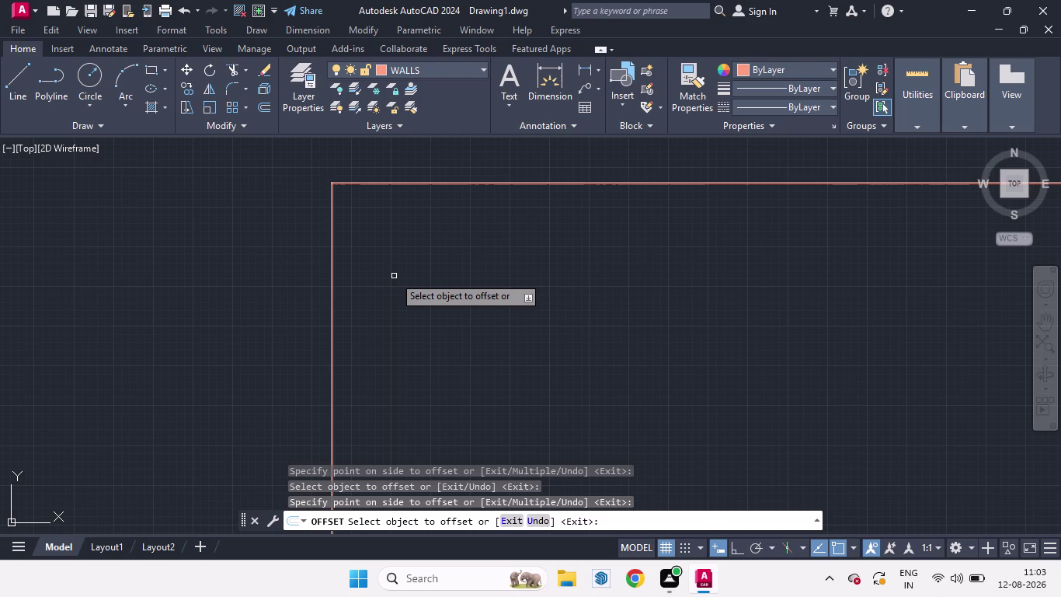
key(space)
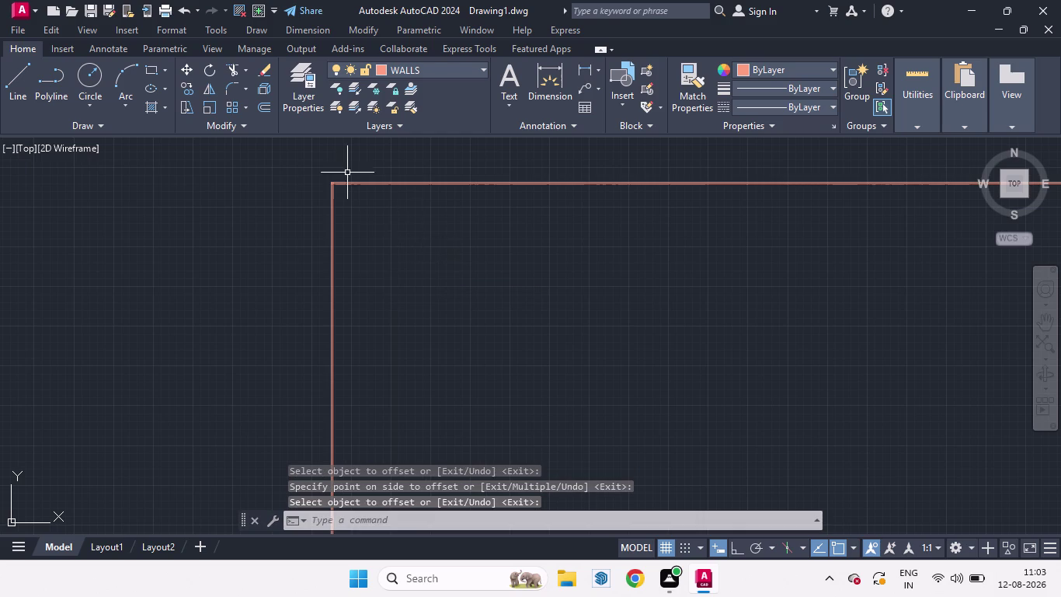
scroll(up, 3)
scroll(up, 3)
scroll(down, 3)
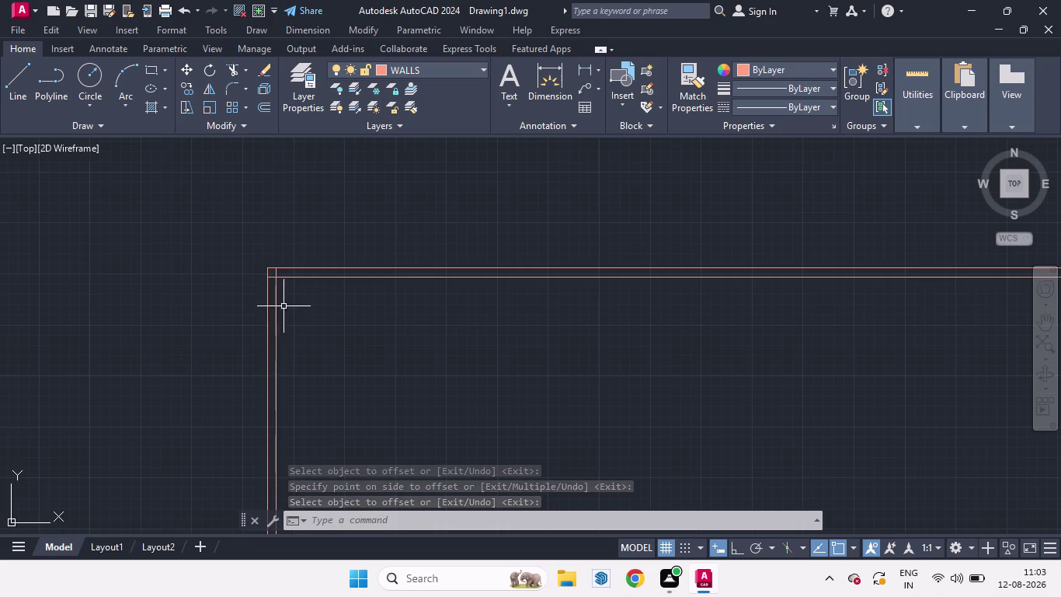
scroll(up, 3)
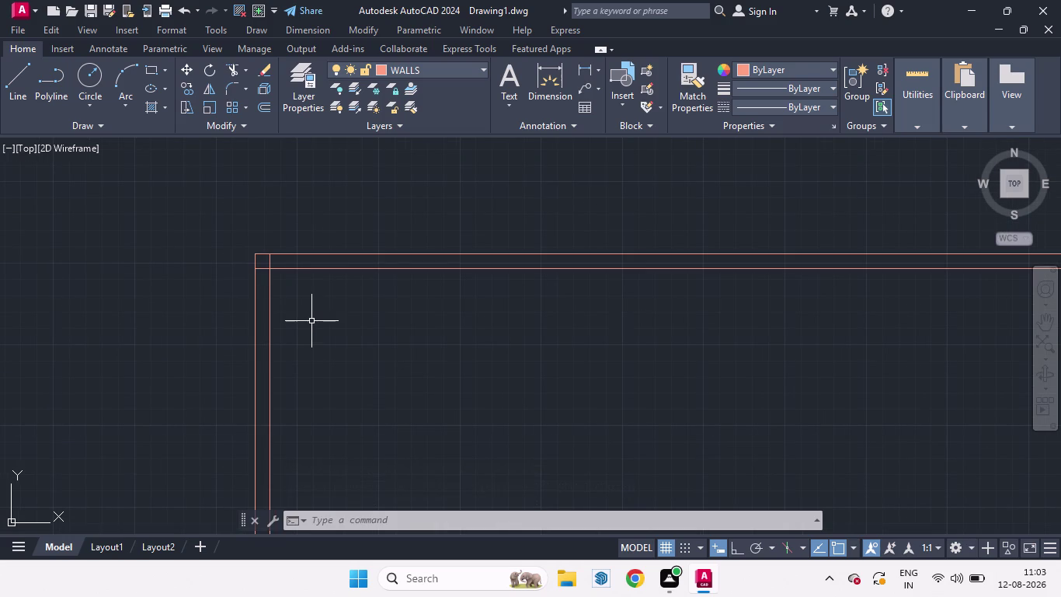
Start a 6'-4" offset and select the inner left wall line.
key(o)
key(Return)
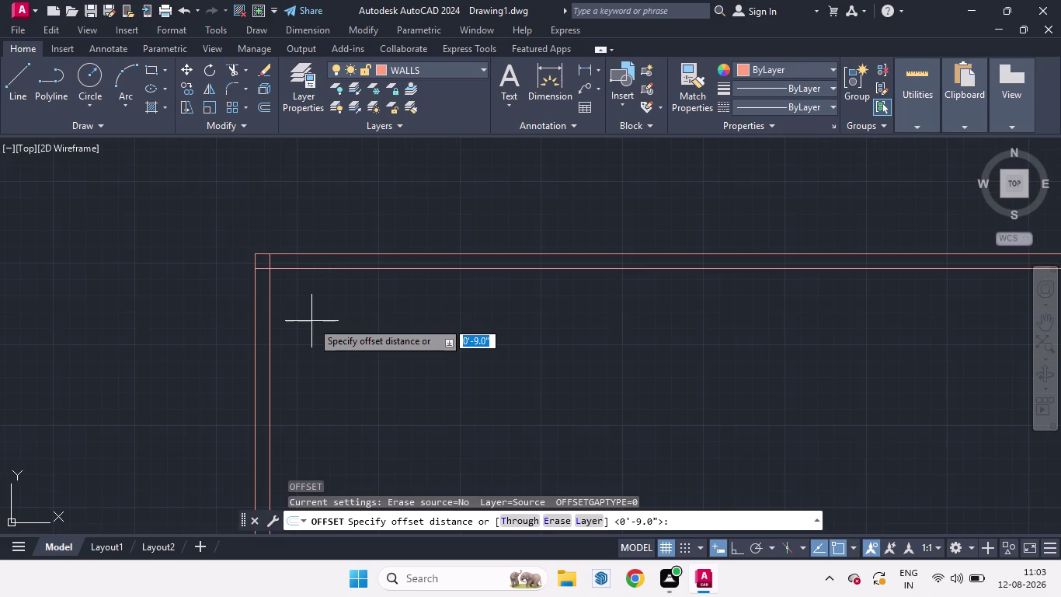
key(6)
key(apostrophe)
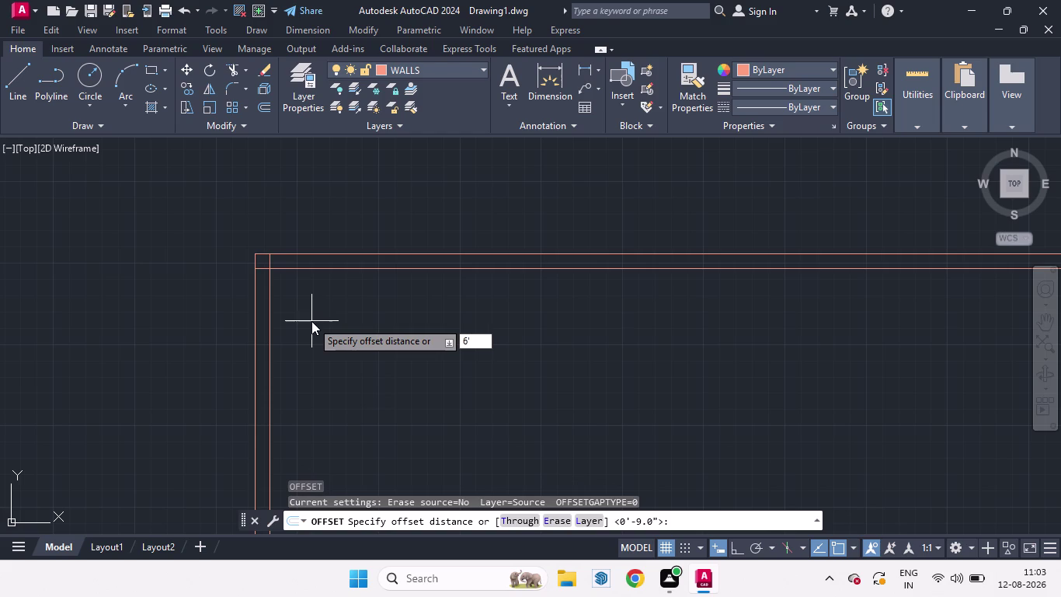
key(4)
key(Return)
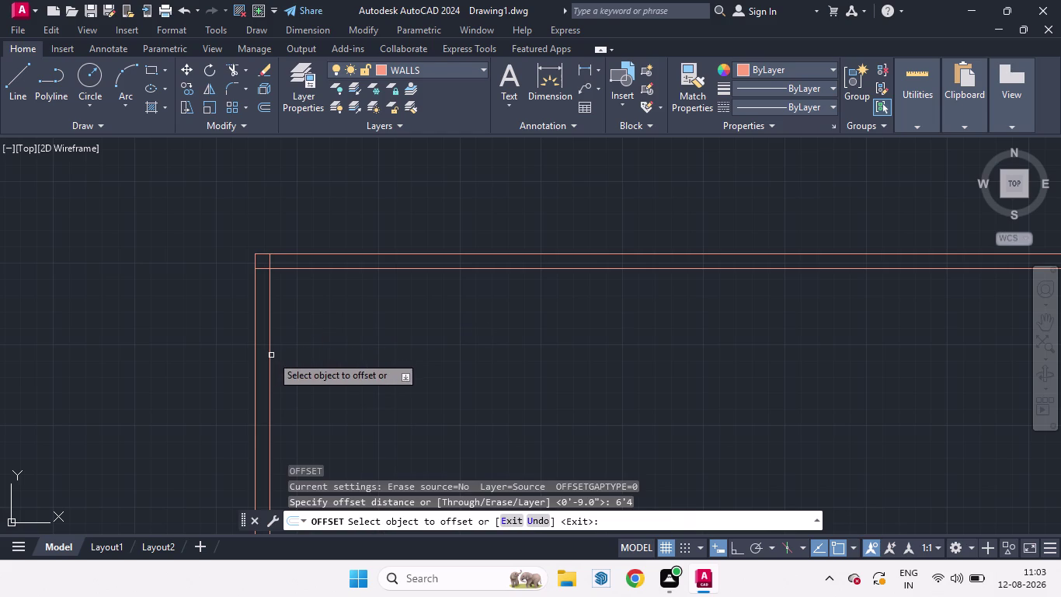
drag(270, 355, 340, 362)
click(341, 362)
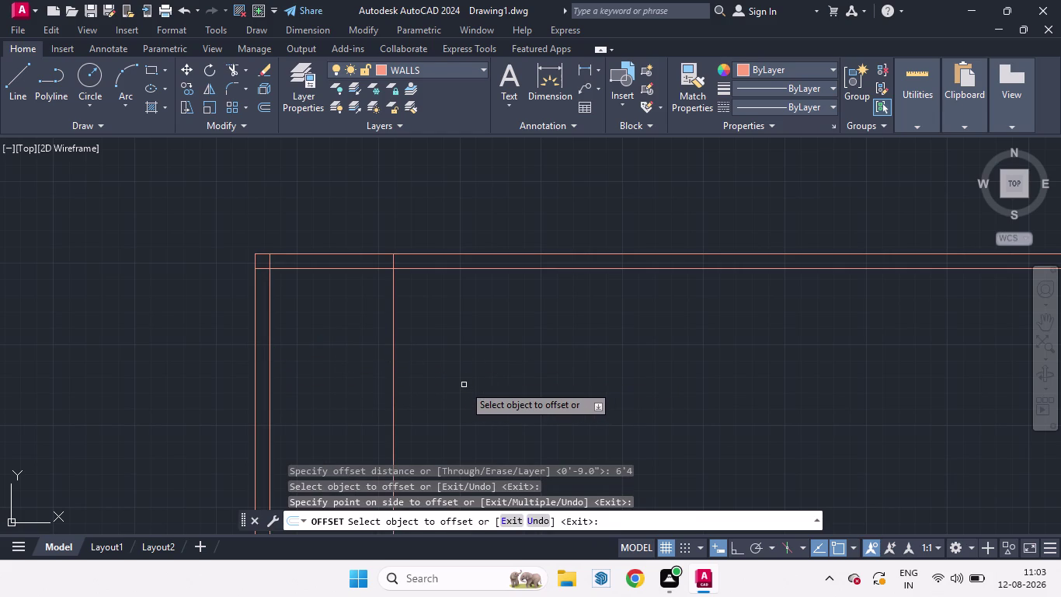
key(space)
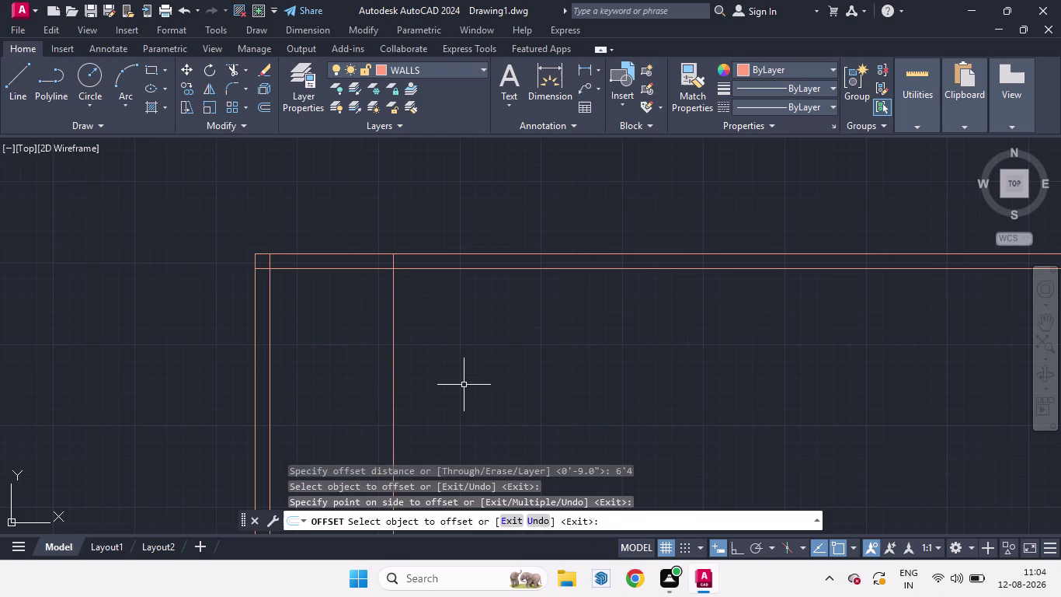
Offset the inner vertical wall line 9 inches to the right.
key(space)
key(9)
key(Return)
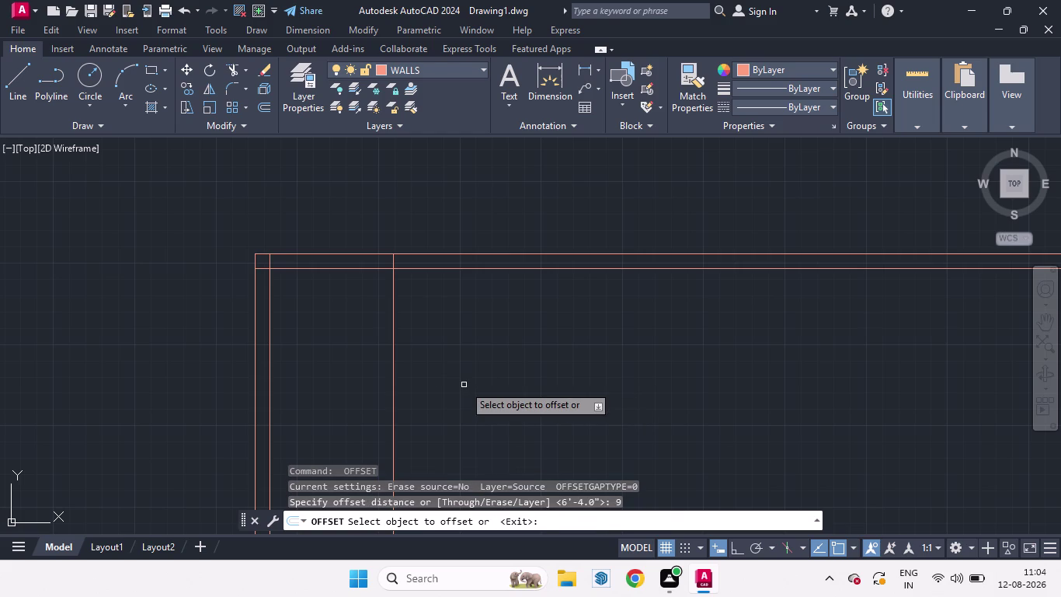
drag(395, 360, 428, 366)
click(428, 365)
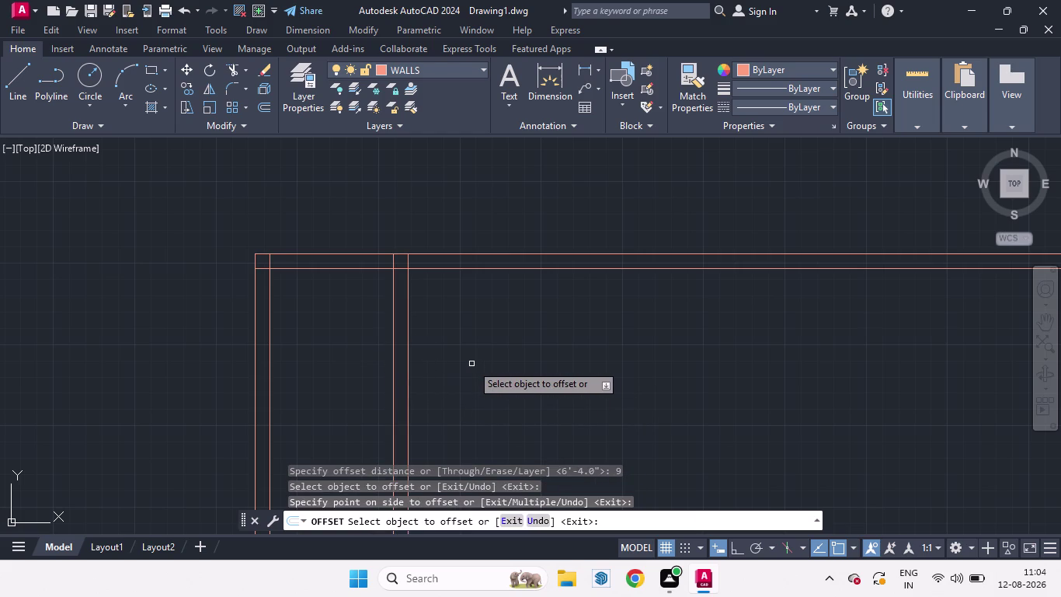
key(space)
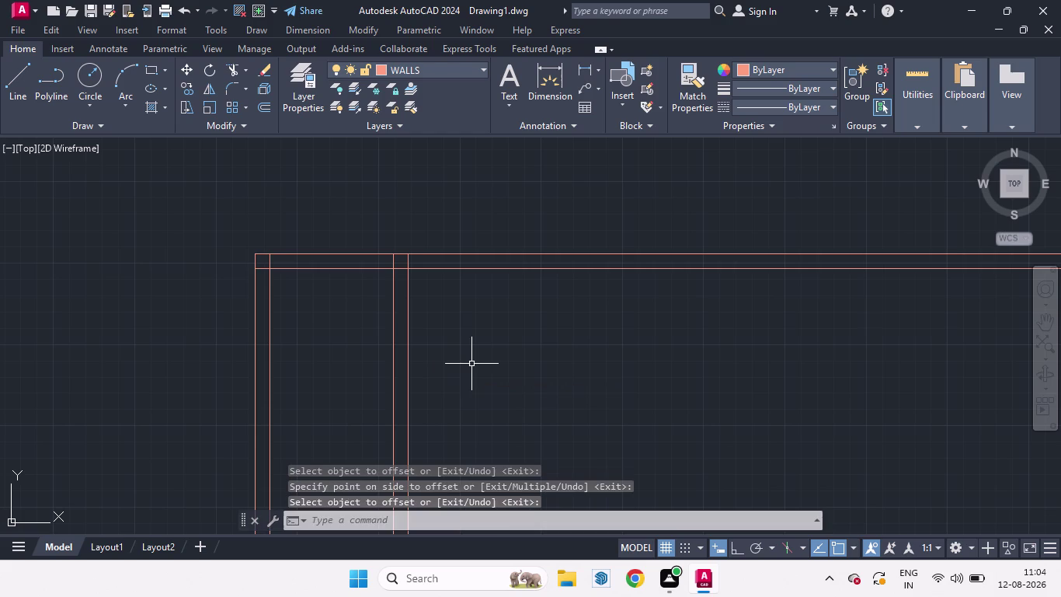
Offset the new 9-inch wall line 6'-4" to the right.
key(space)
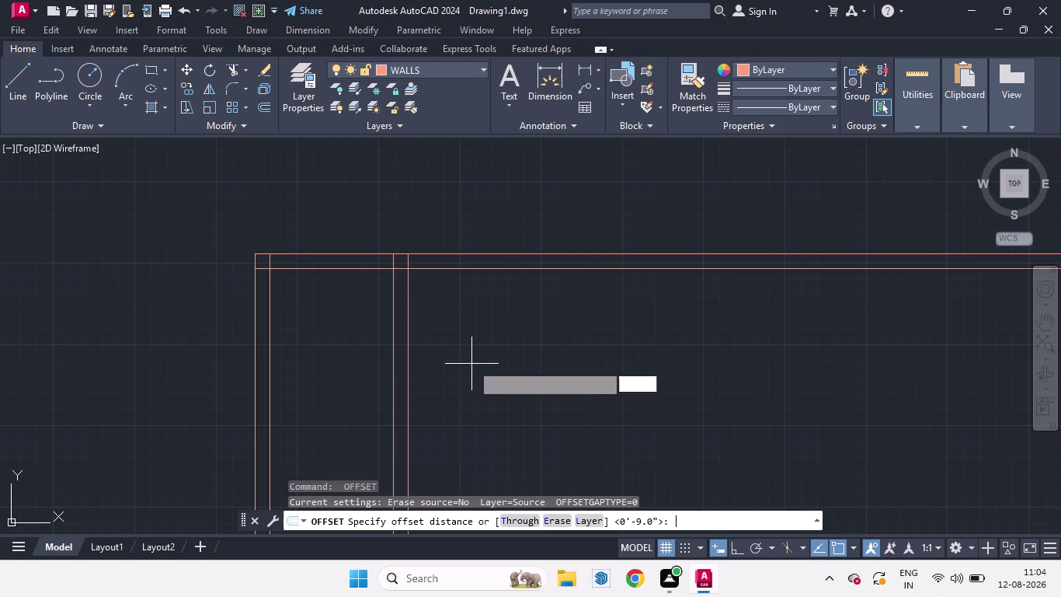
key(6)
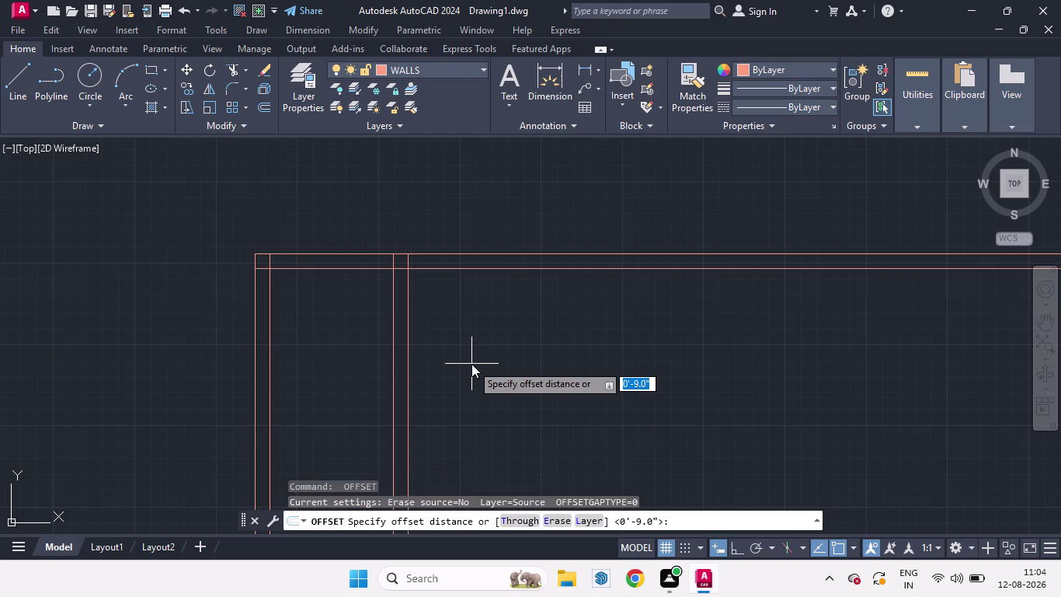
key(apostrophe)
key(4)
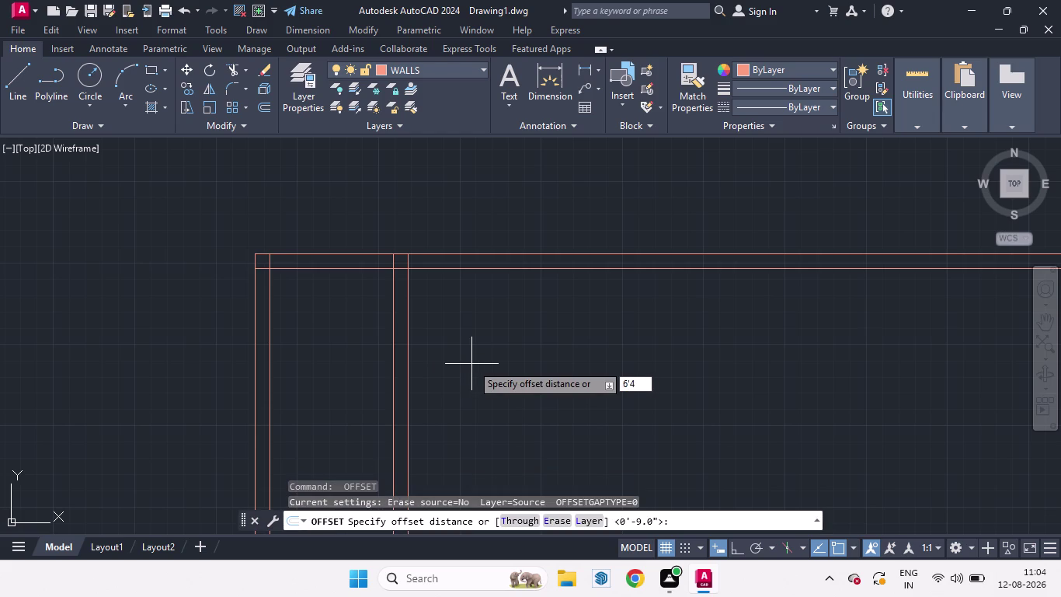
key(Return)
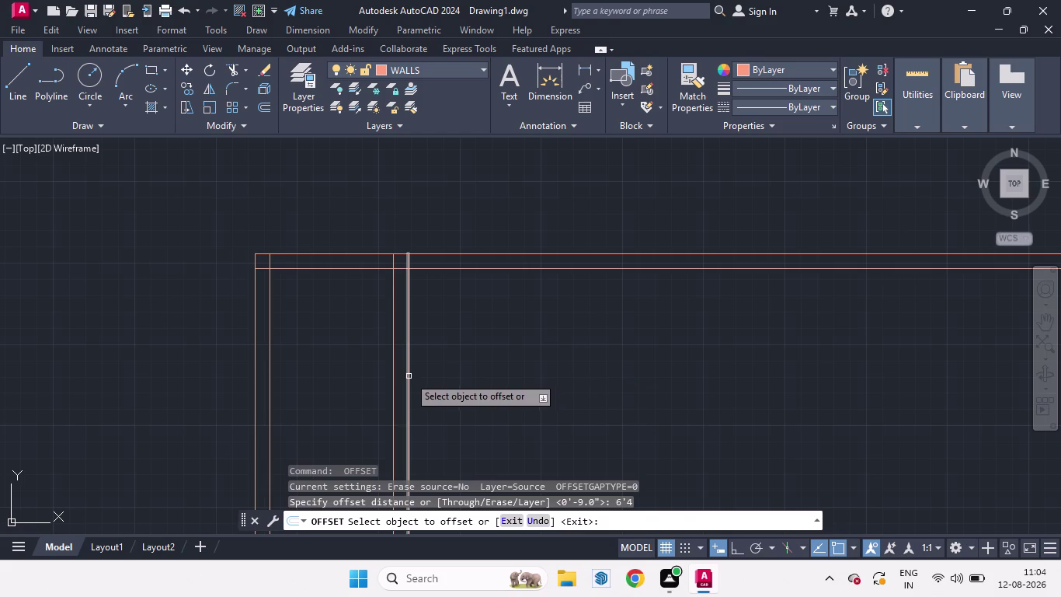
drag(408, 376, 505, 383)
click(505, 383)
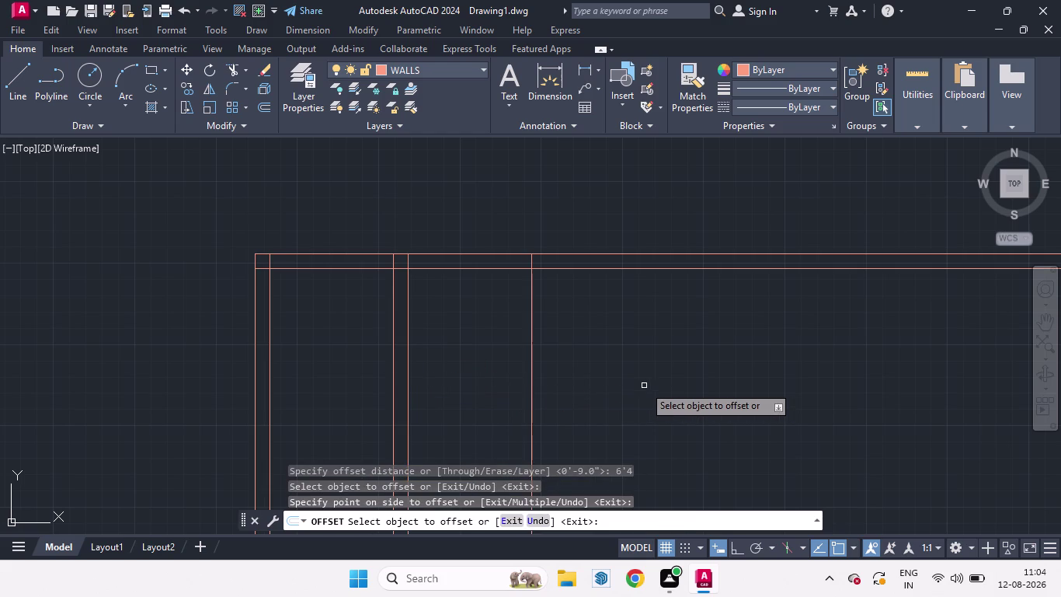
key(space)
key(space)
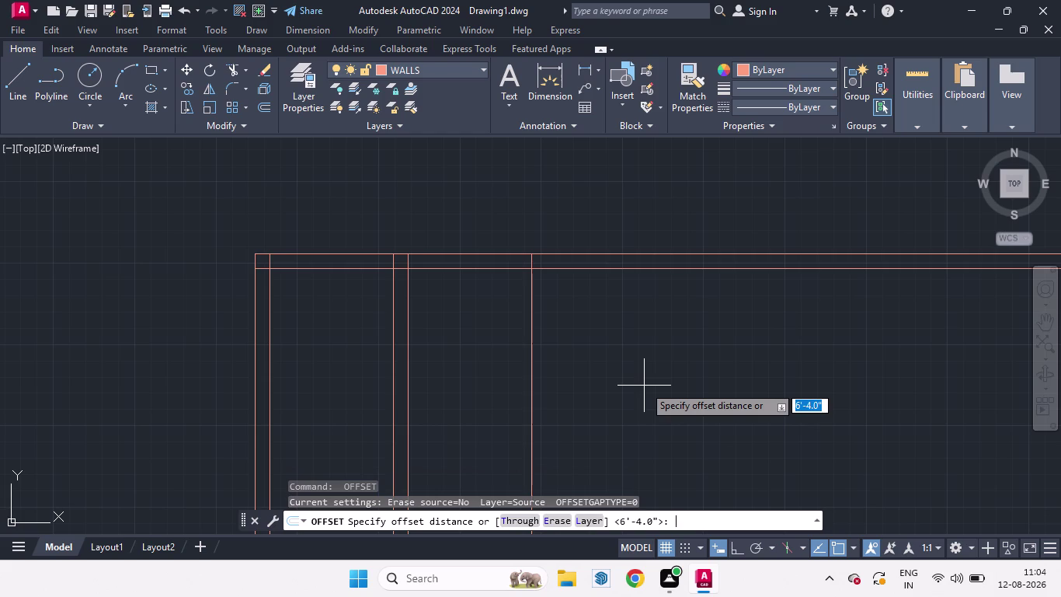
key(space)
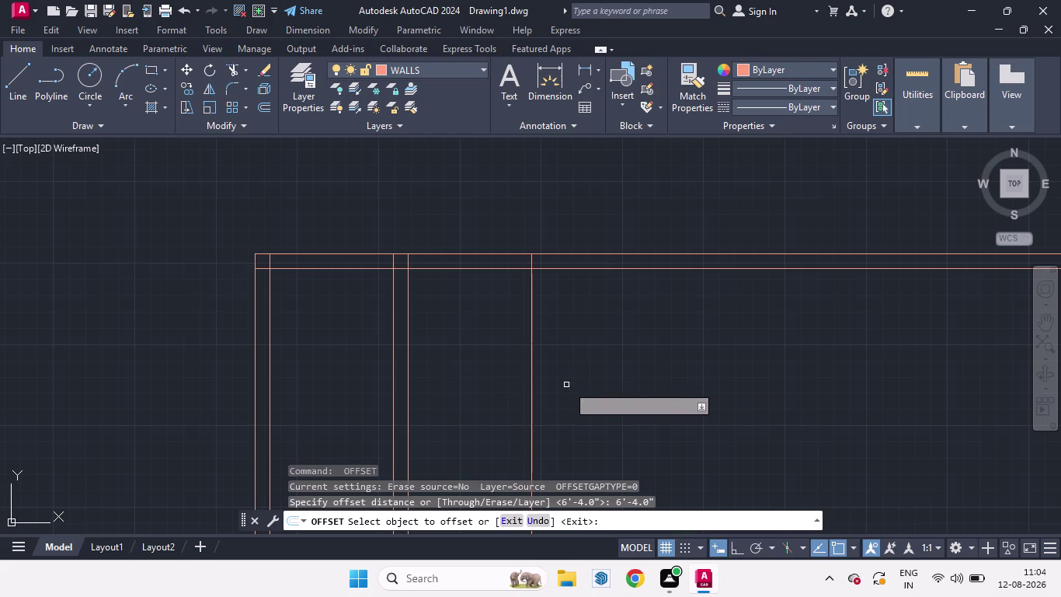
key(space)
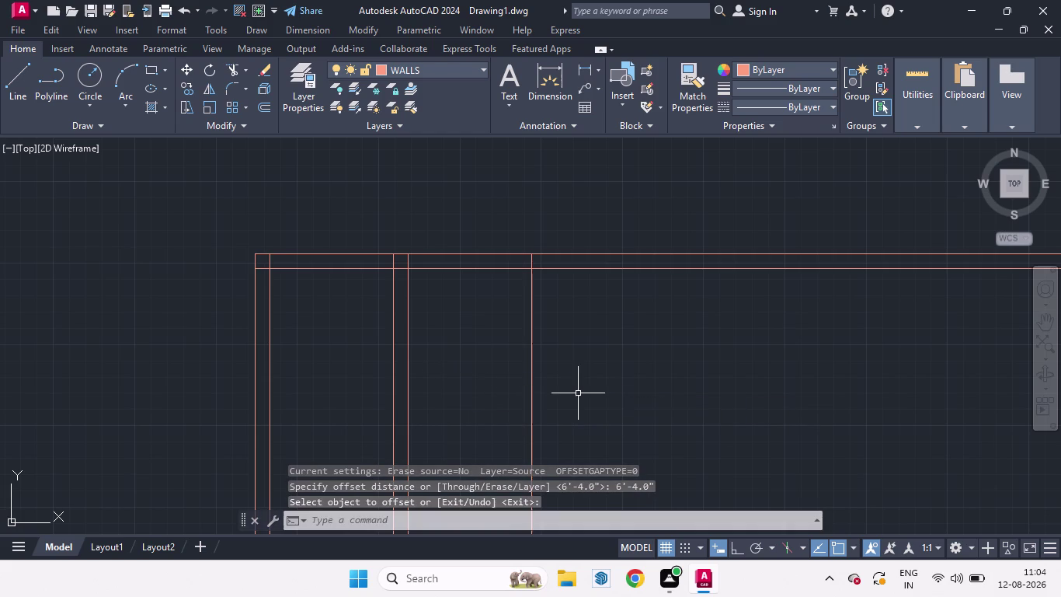
Erase the 6'-4" room line and replace the 9-inch wall line with a 4.5-inch offset.
drag(585, 421, 454, 339)
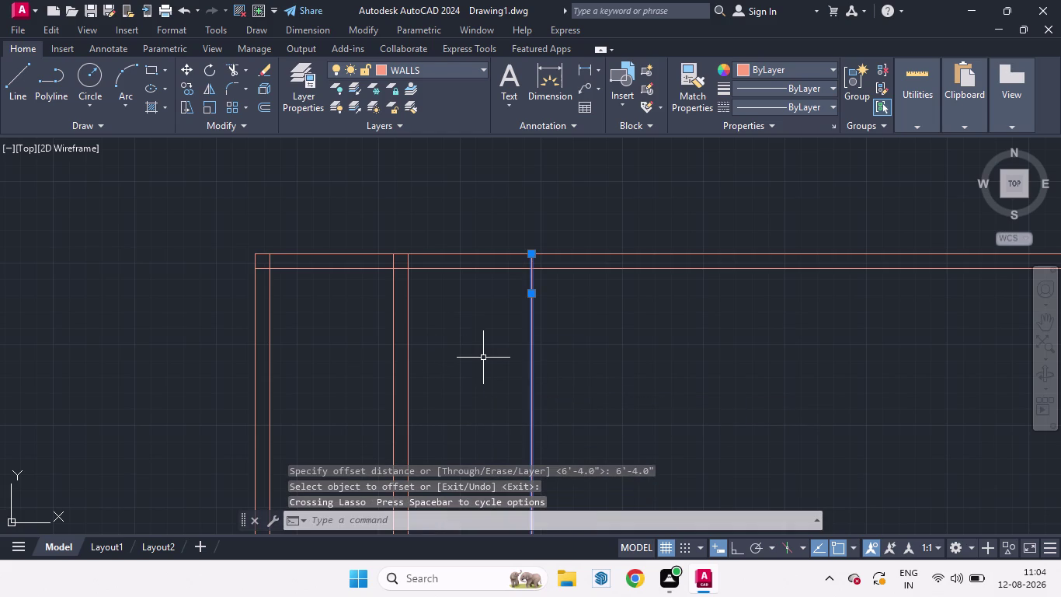
key(Delete)
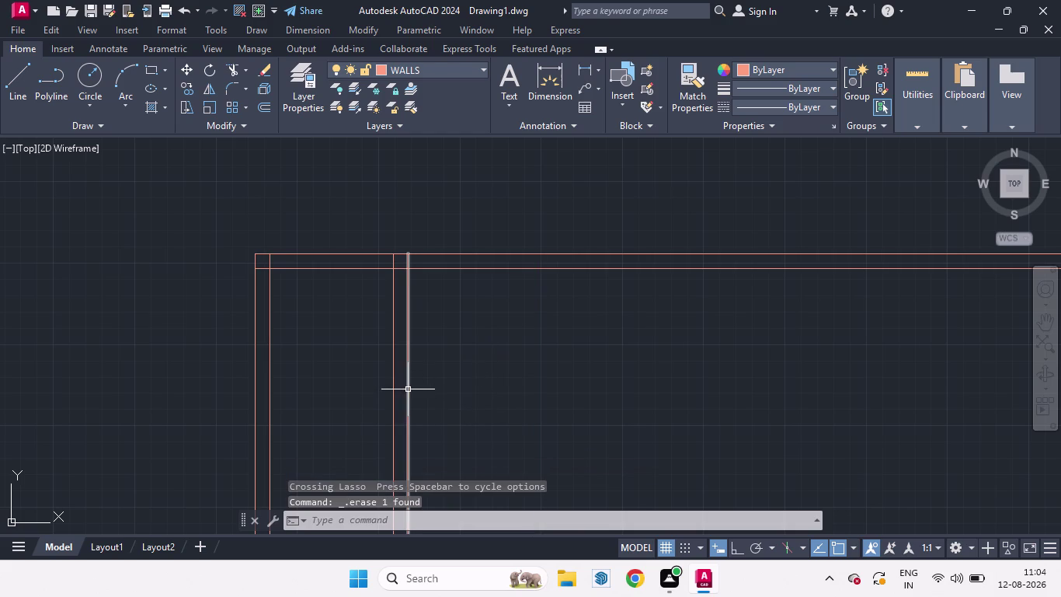
click(408, 390)
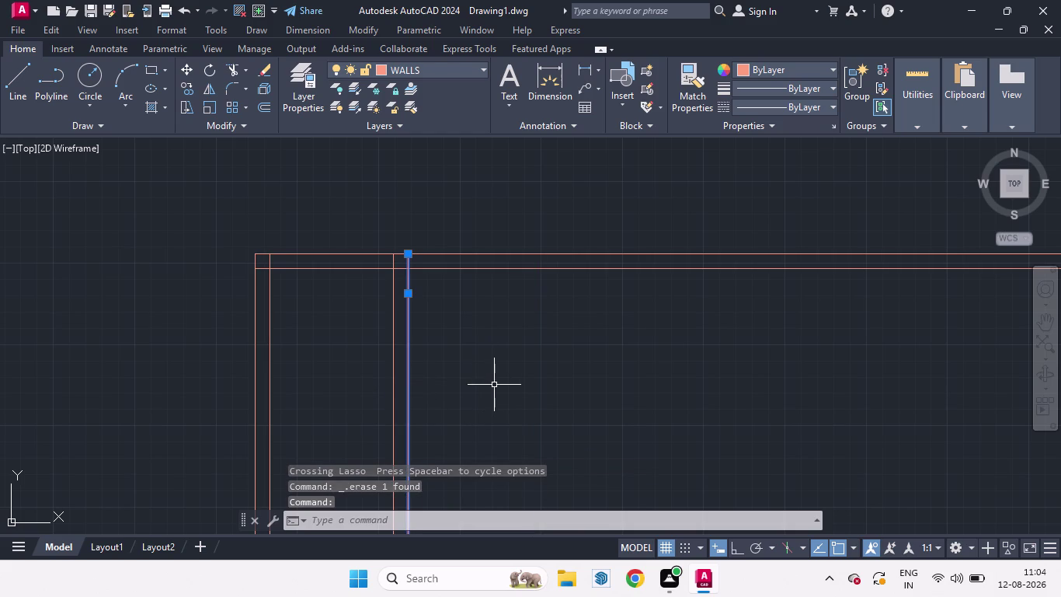
key(o)
key(Return)
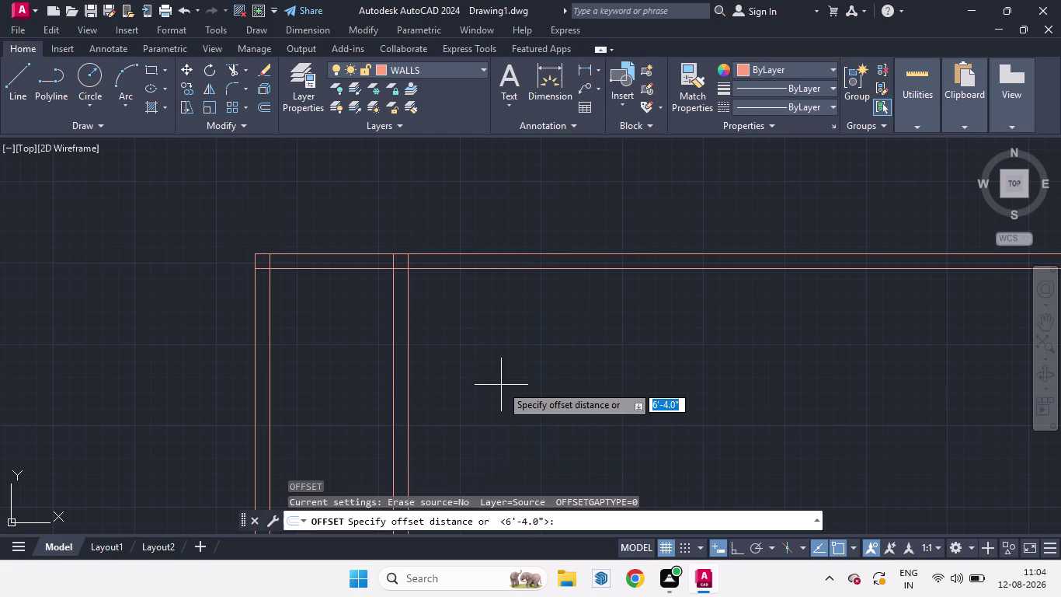
key(4)
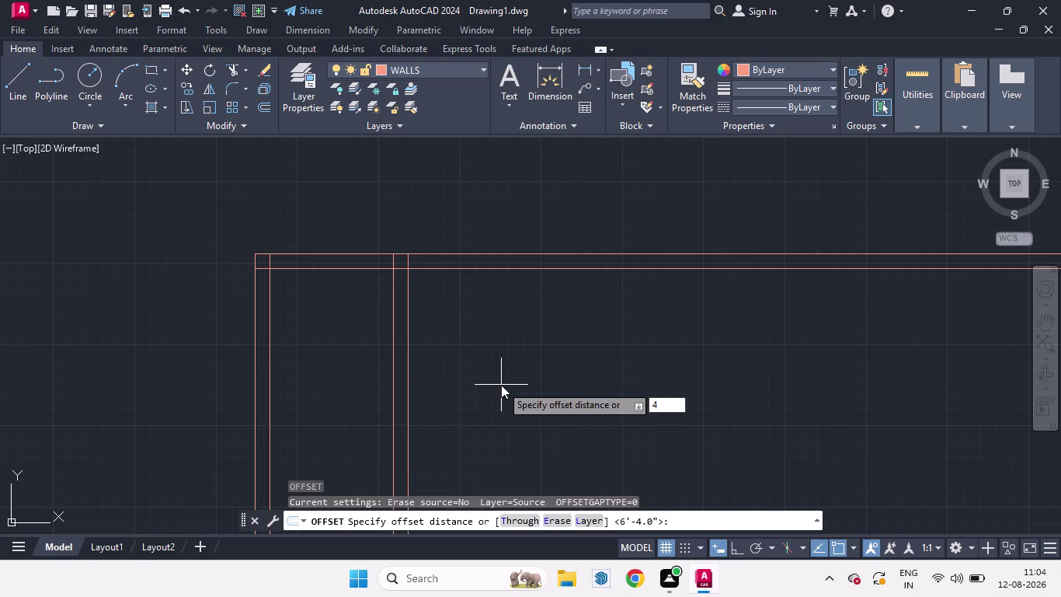
text(.5)
key(Return)
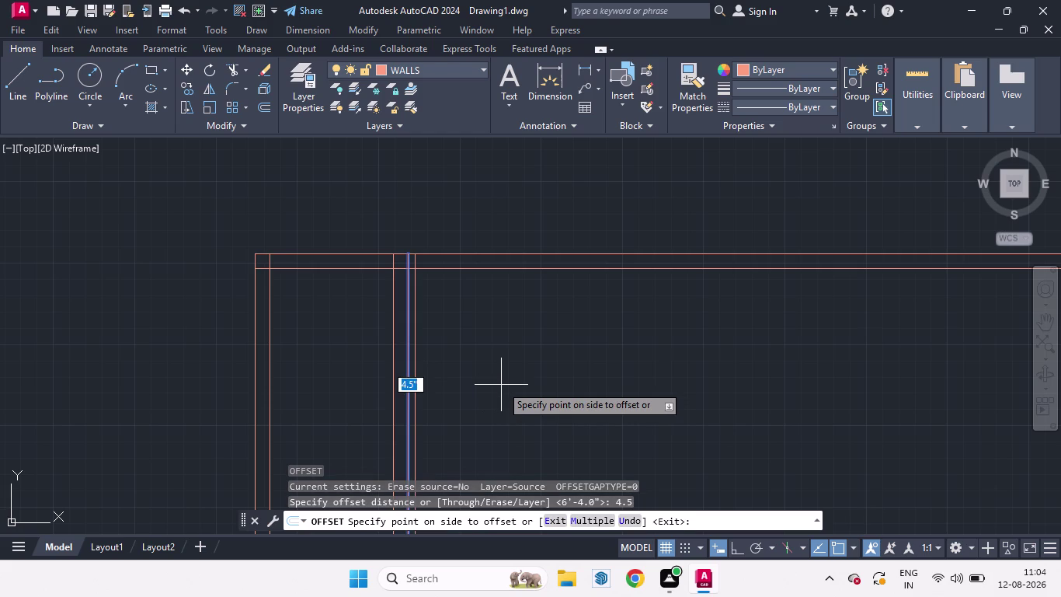
click(374, 380)
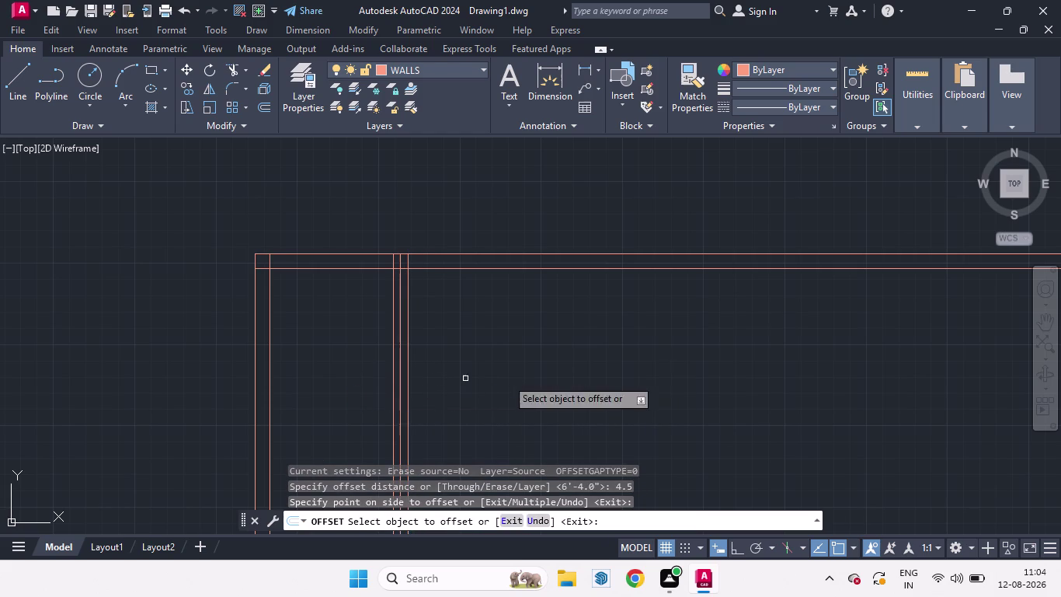
key(space)
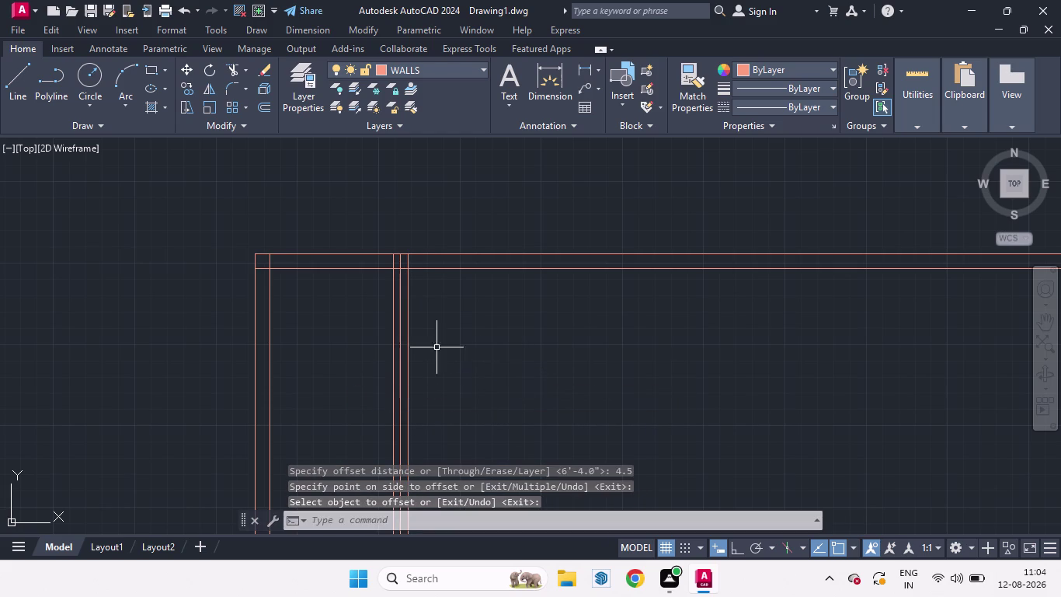
click(408, 345)
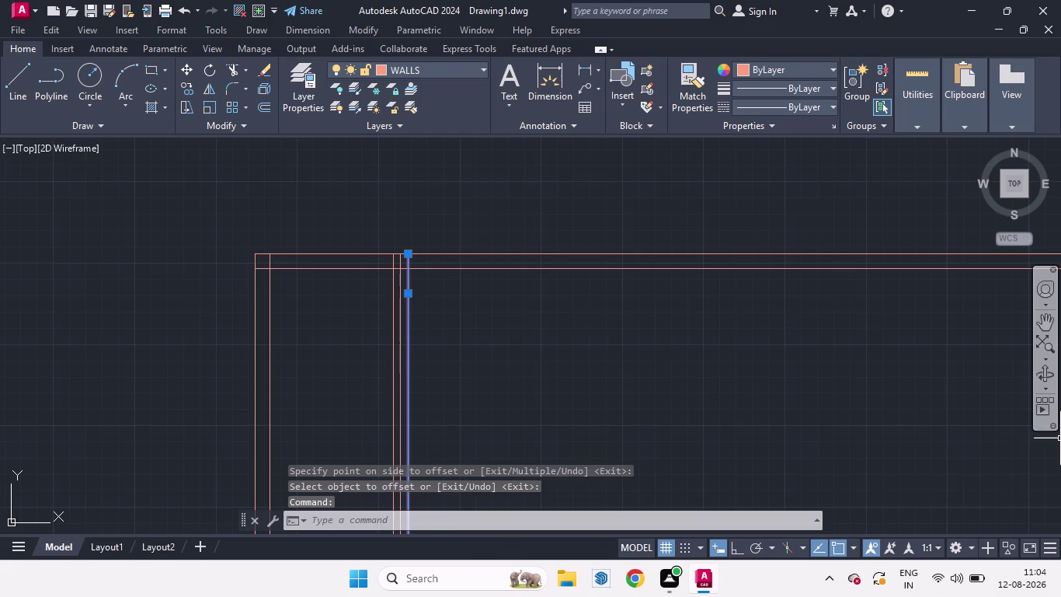
key(Delete)
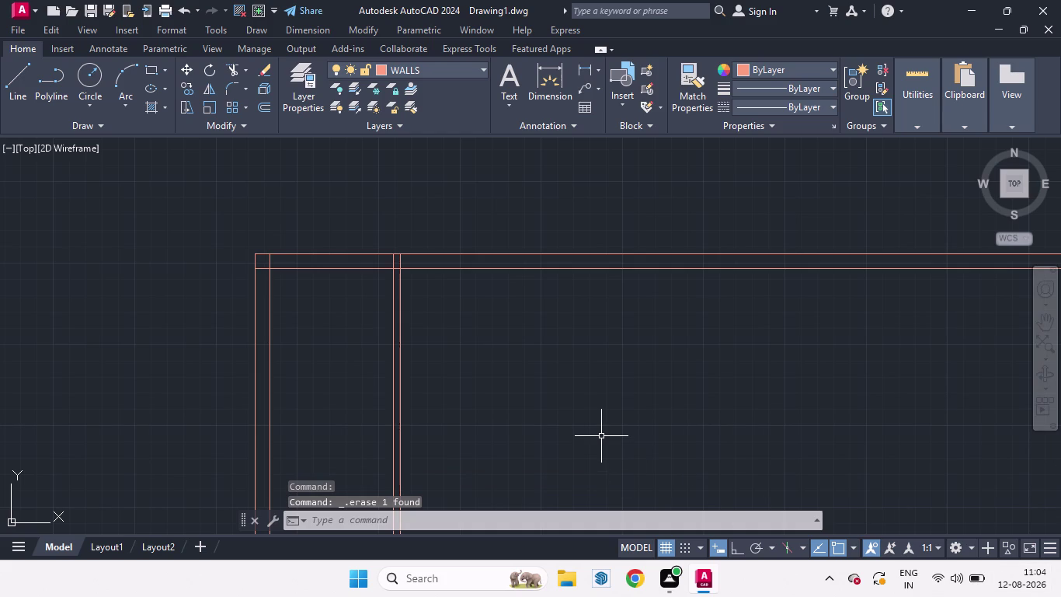
Offset the new 4.5-inch wall line 6'-4" to the right, then begin a 9-inch offset.
text(O)
key(space)
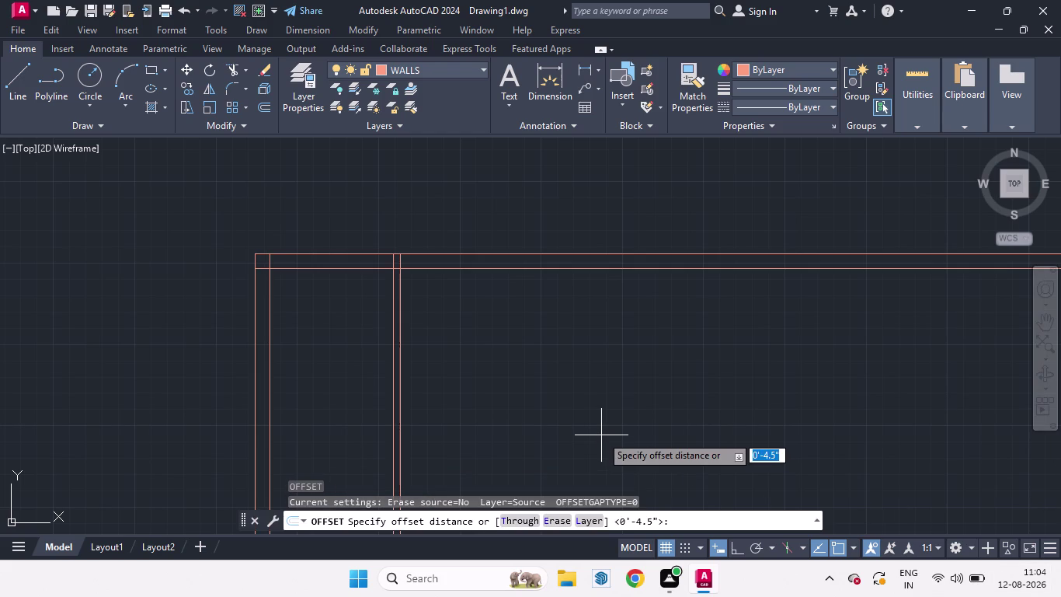
text(6)
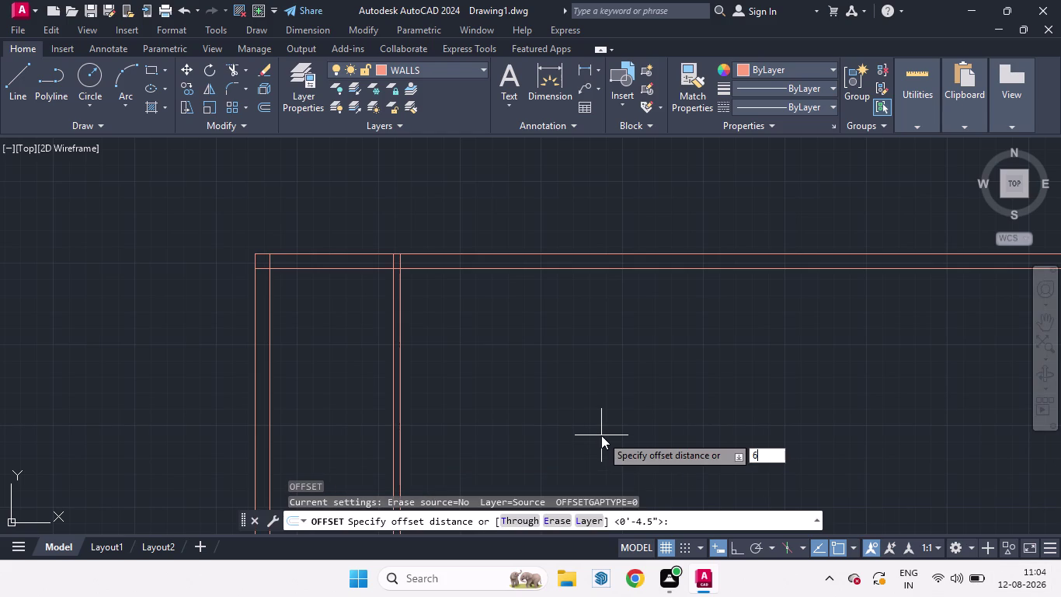
text(')
key(4)
key(Return)
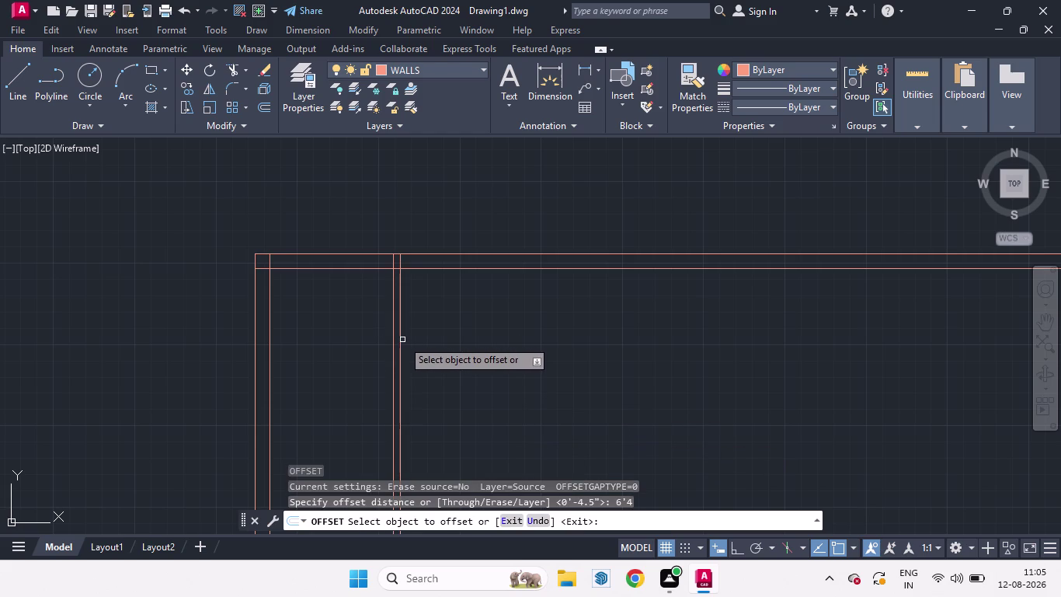
drag(400, 340, 477, 348)
click(480, 348)
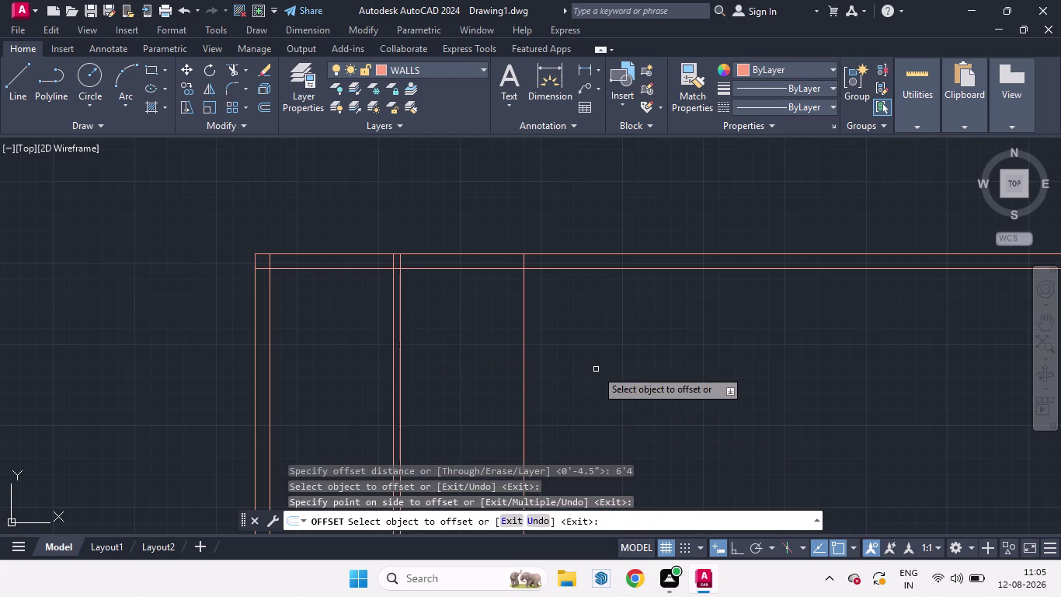
key(space)
key(space)
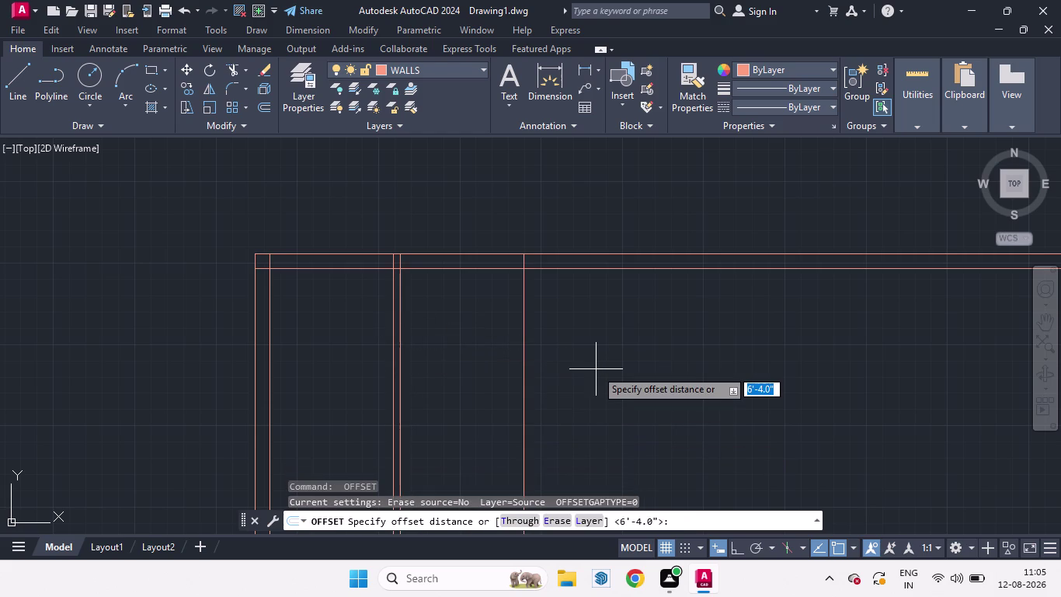
key(9)
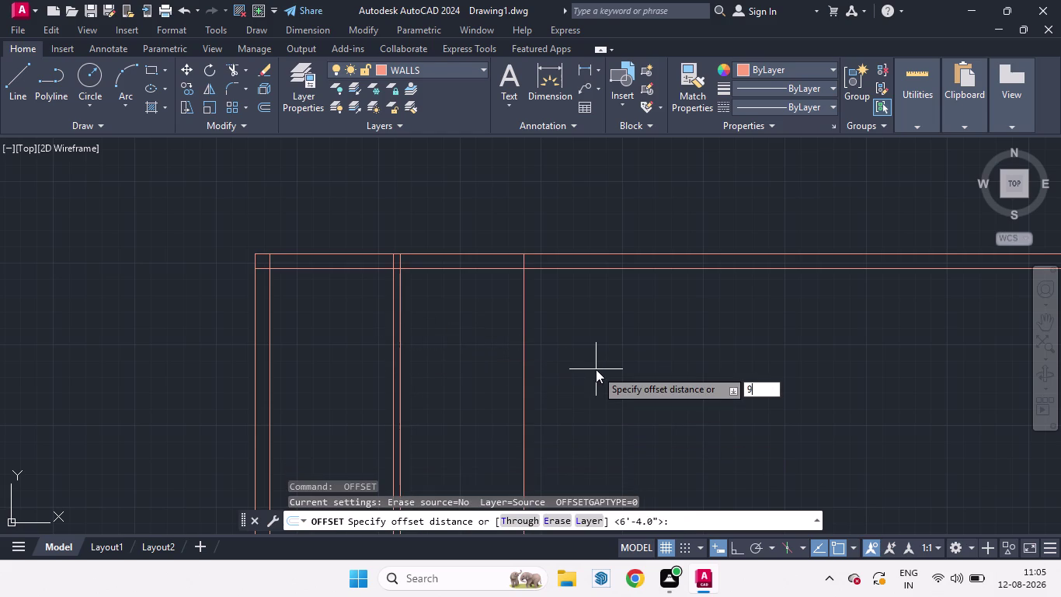